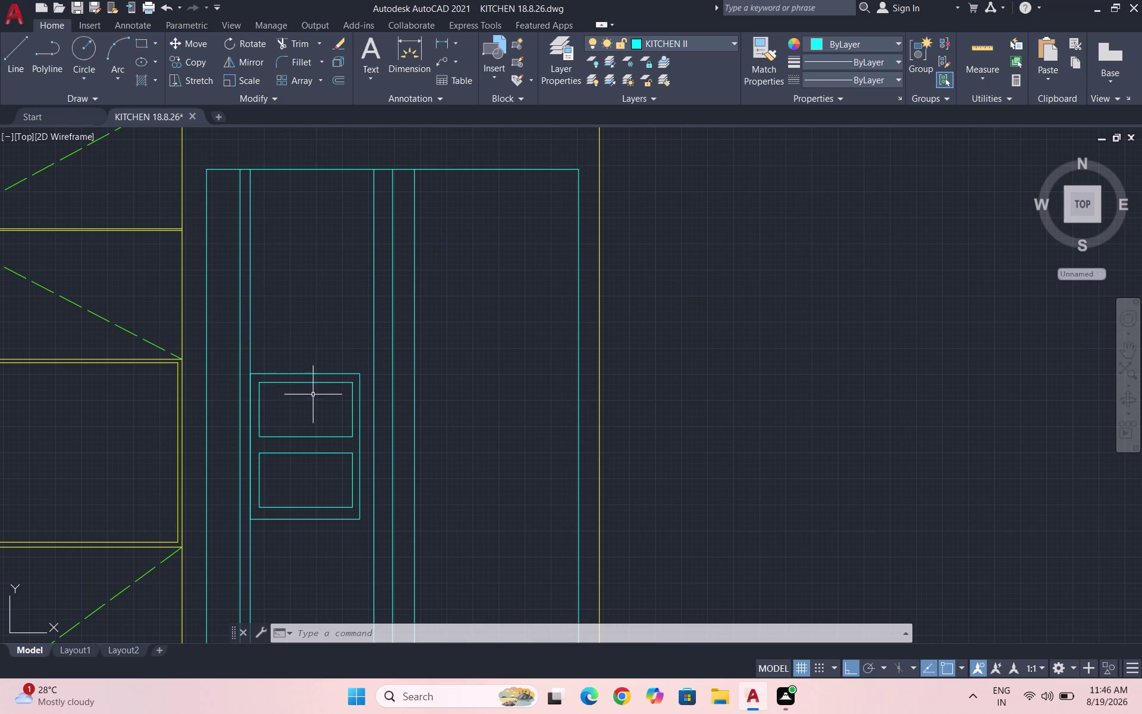
Draw a small 14×19 button rectangle at the top left of the control panel.
scroll(up, 3)
text(RE)
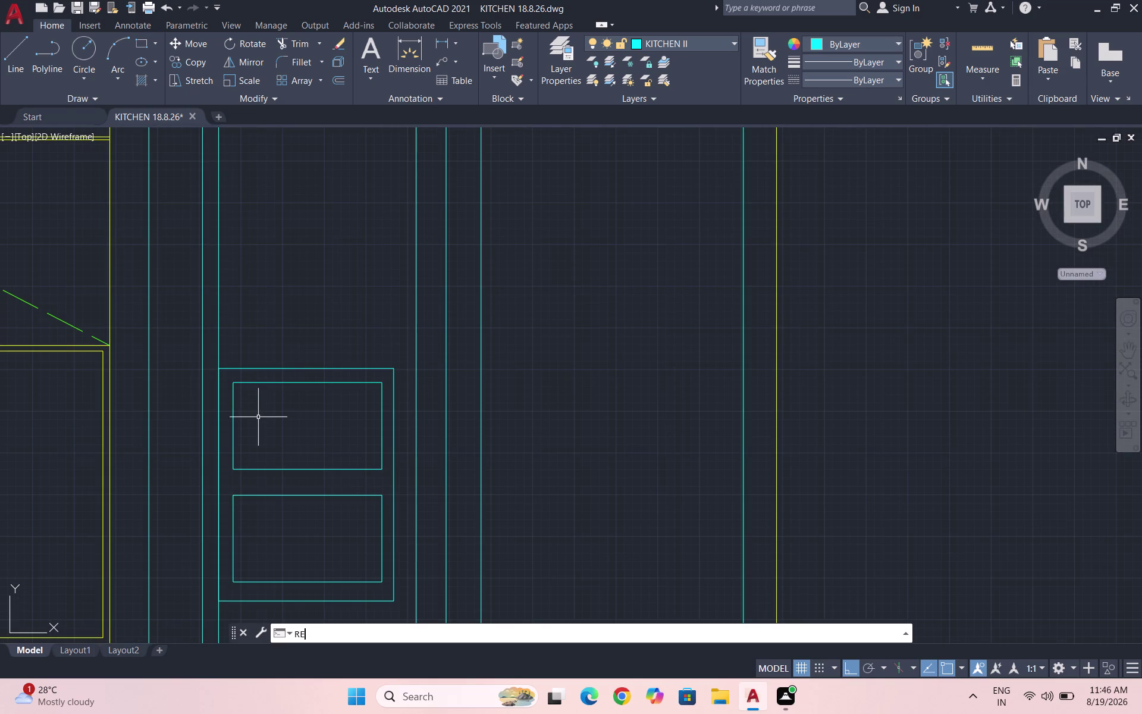
text(C)
key(Return)
scroll(up, 3)
scroll(up, 3)
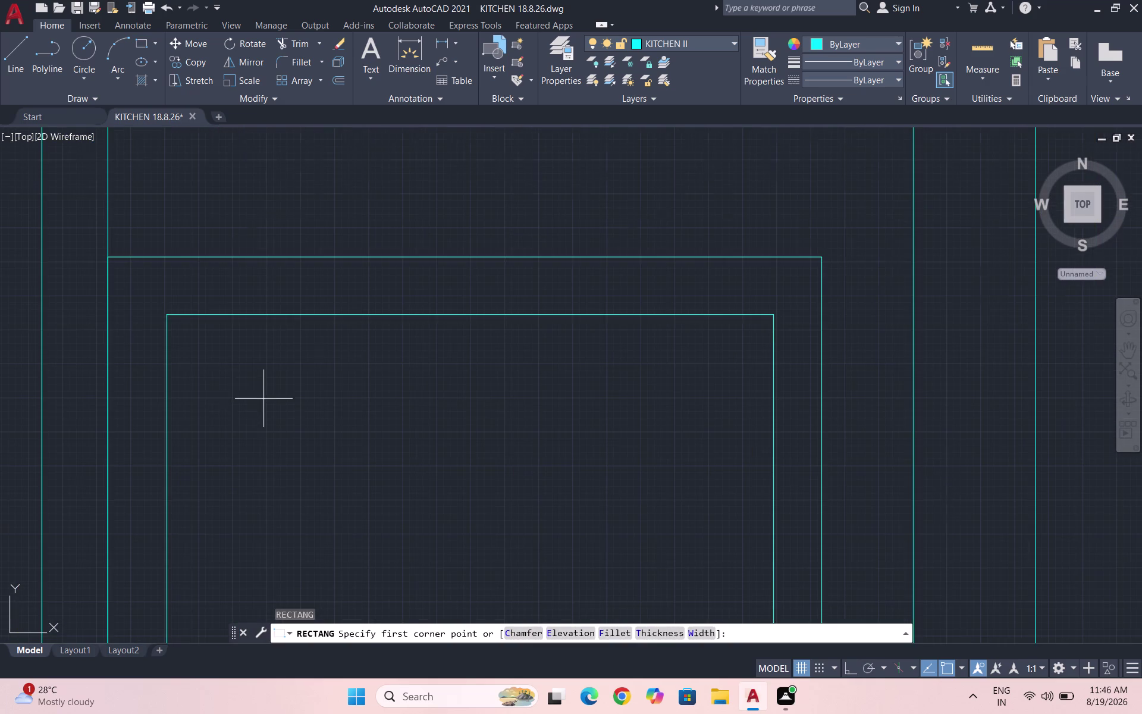
scroll(down, 3)
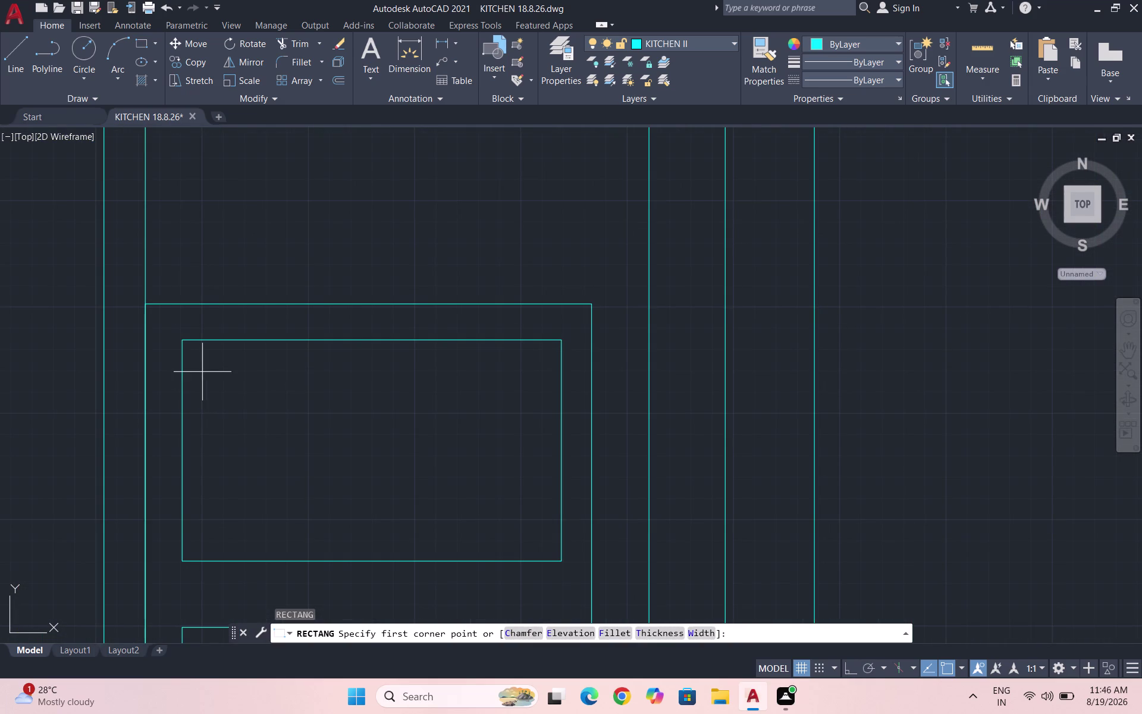
click(202, 372)
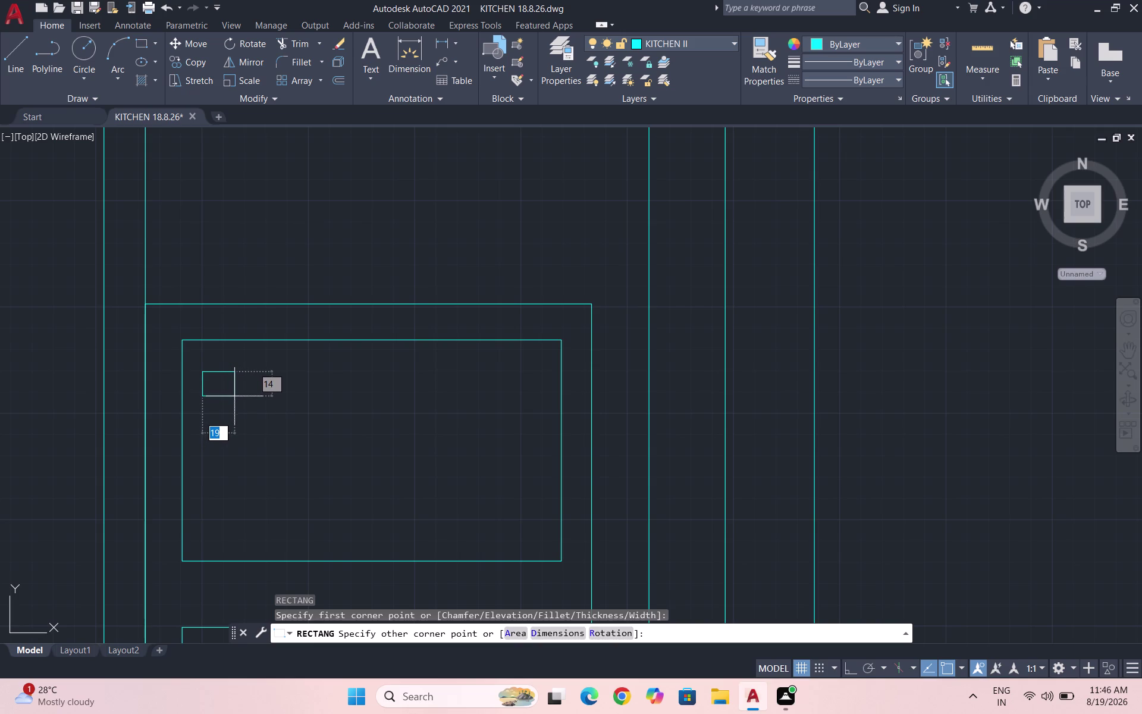
click(234, 396)
Copy the small button twice straight down to form a column of three.
drag(249, 412, 235, 401)
click(191, 361)
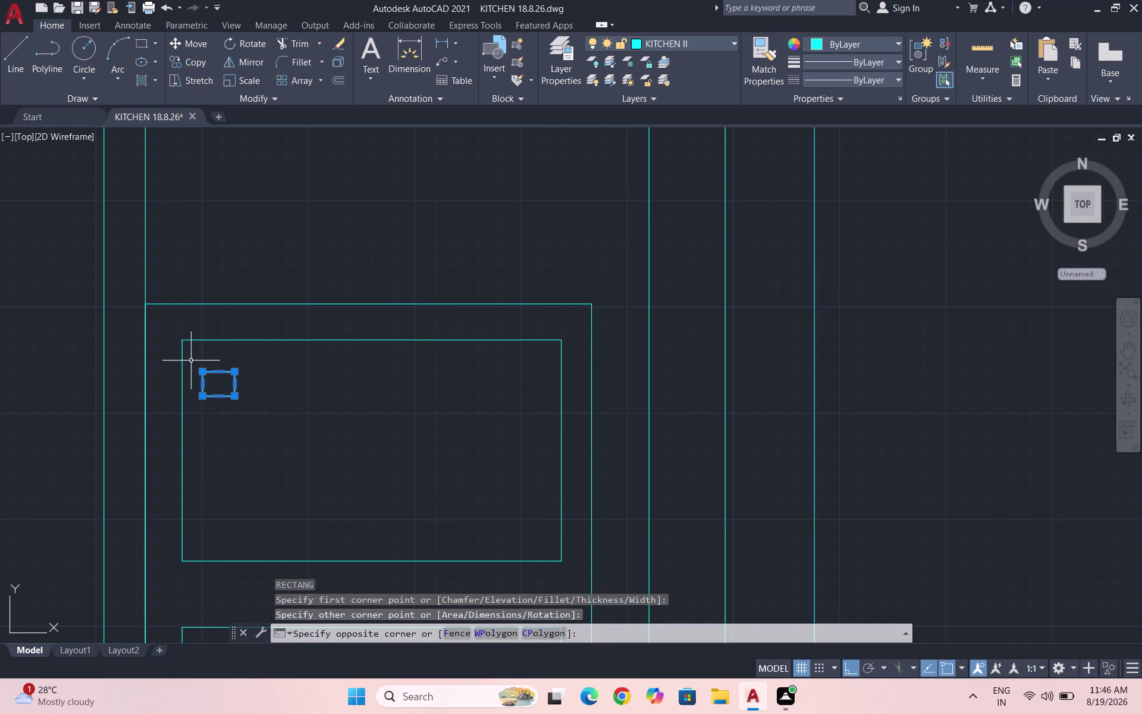
text(CO)
key(Return)
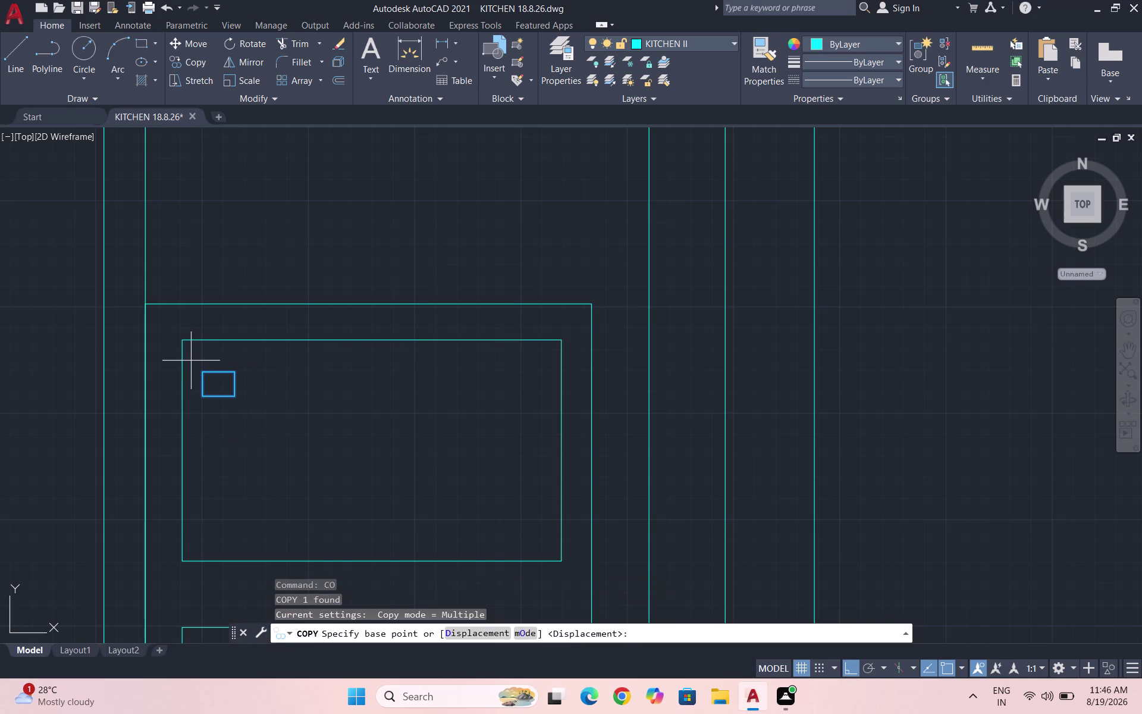
click(204, 371)
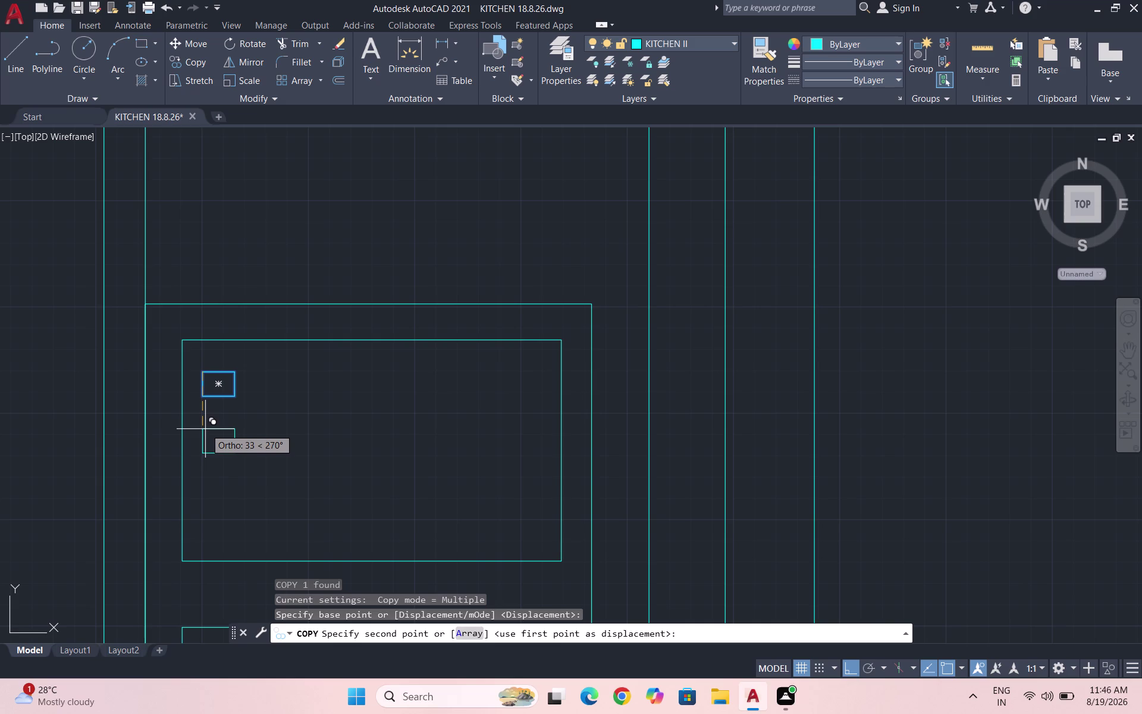
click(205, 435)
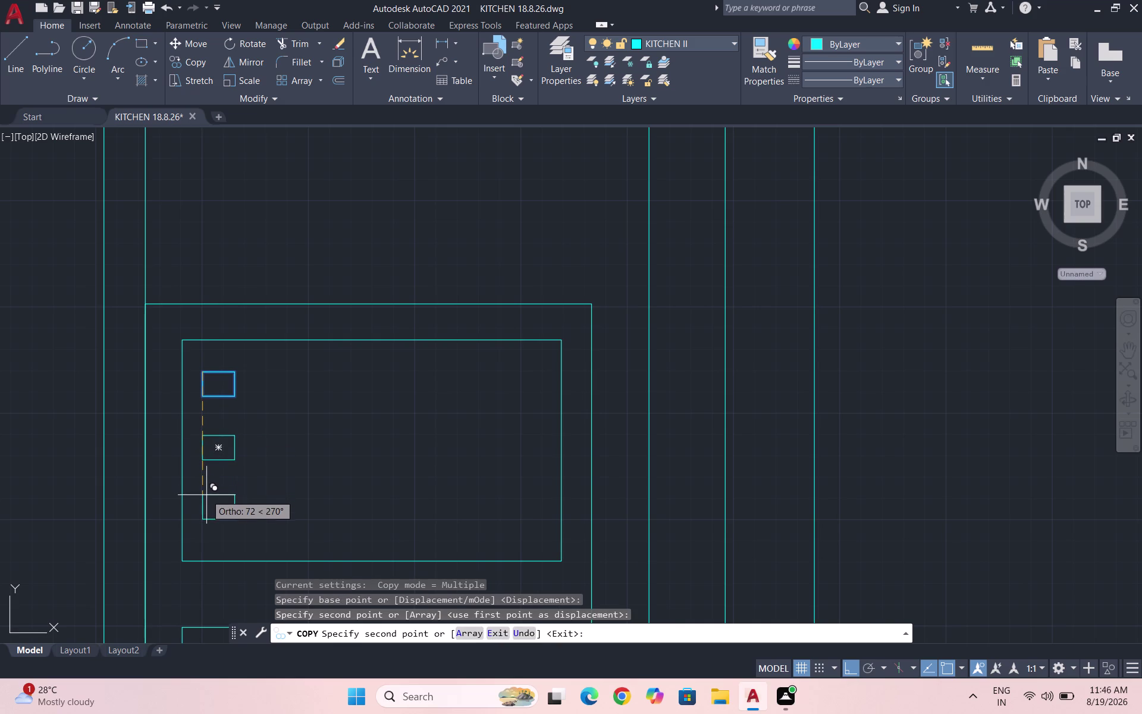
click(206, 495)
key(Escape)
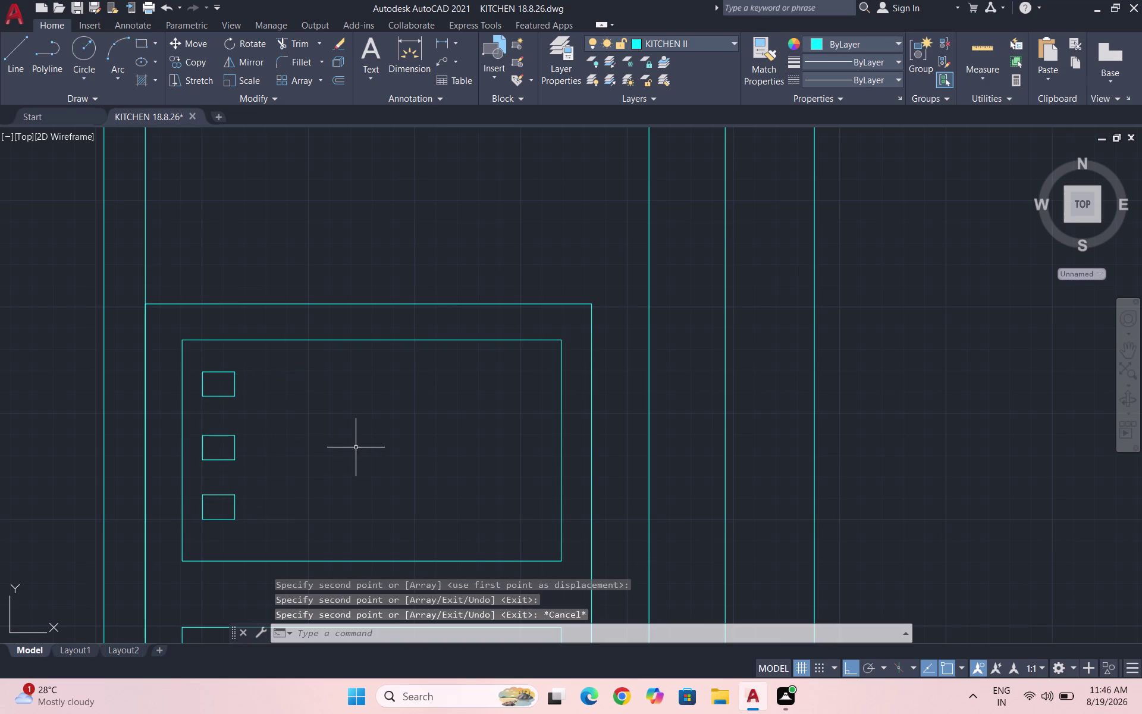
text(REC)
key(Return)
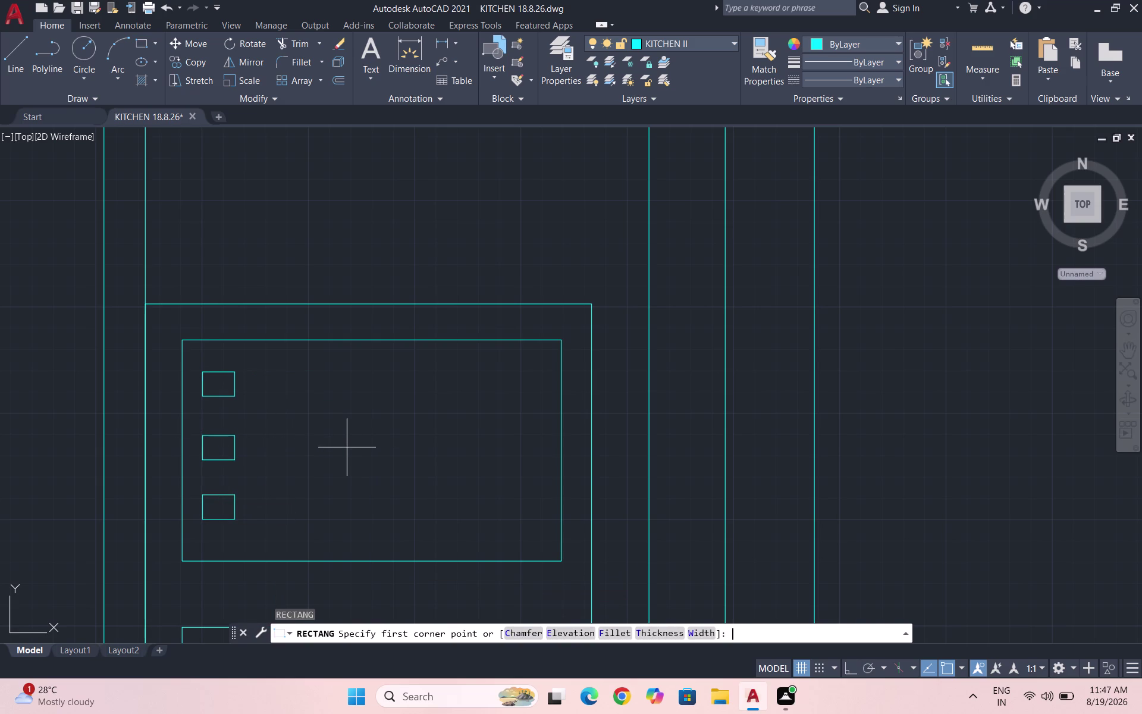
Draw a larger button rectangle and copy it once to the right and once below.
click(271, 390)
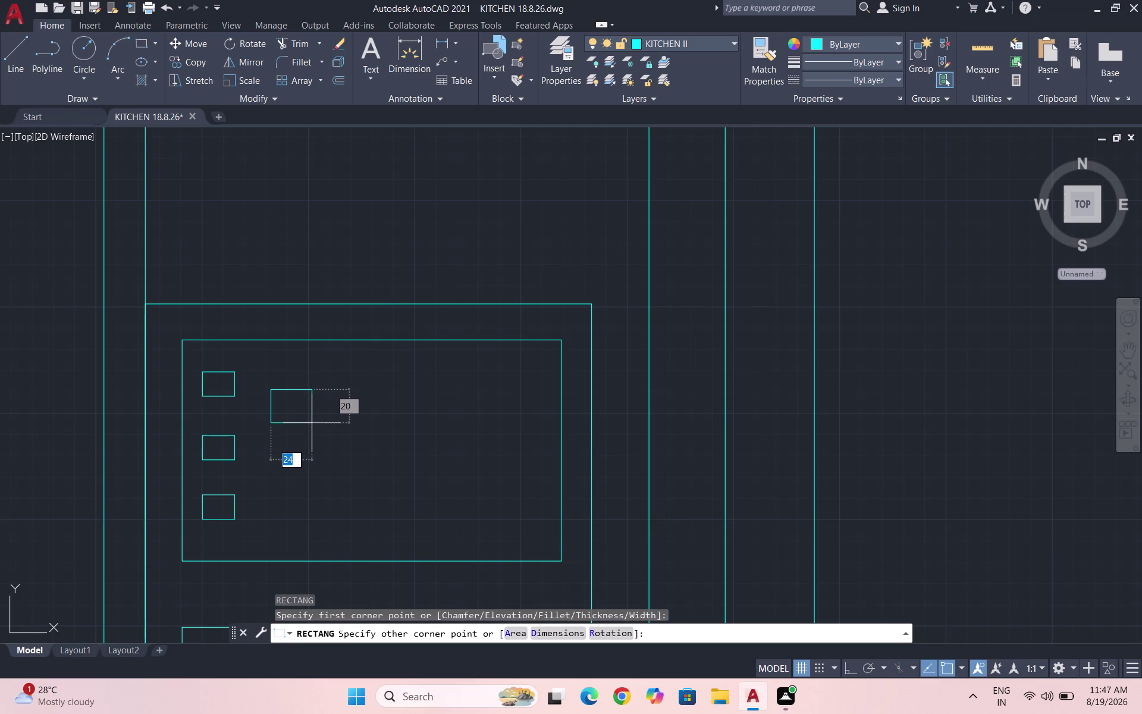
click(312, 422)
click(323, 434)
click(271, 397)
text(CO)
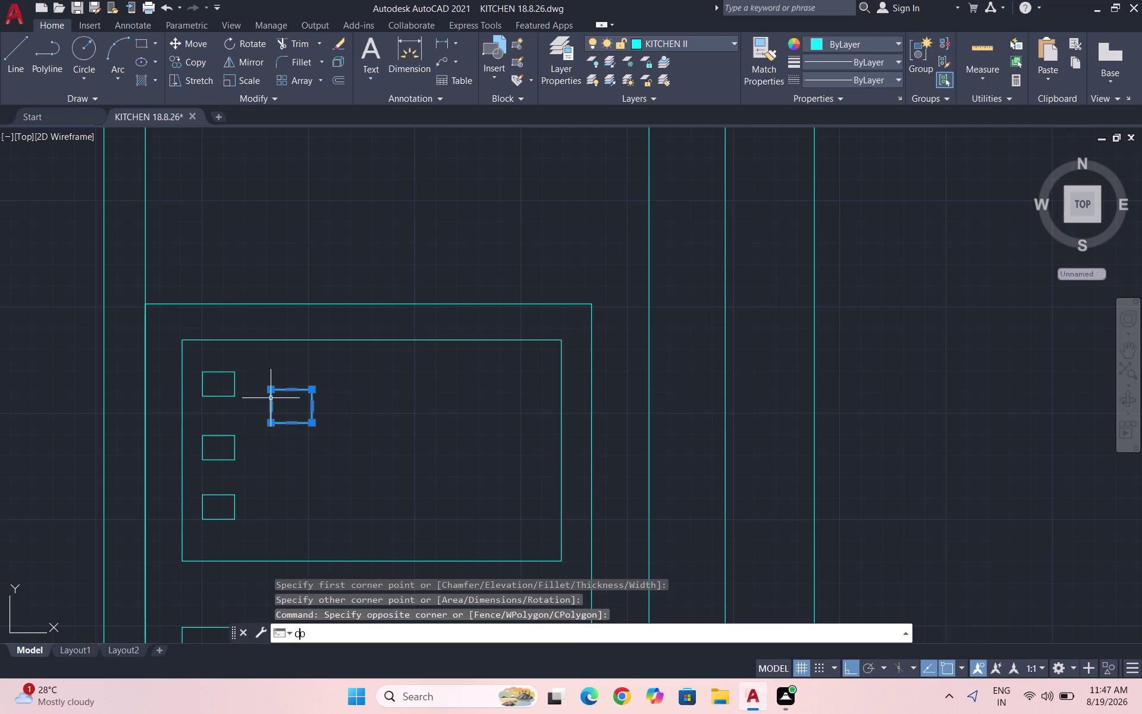
key(Return)
click(268, 391)
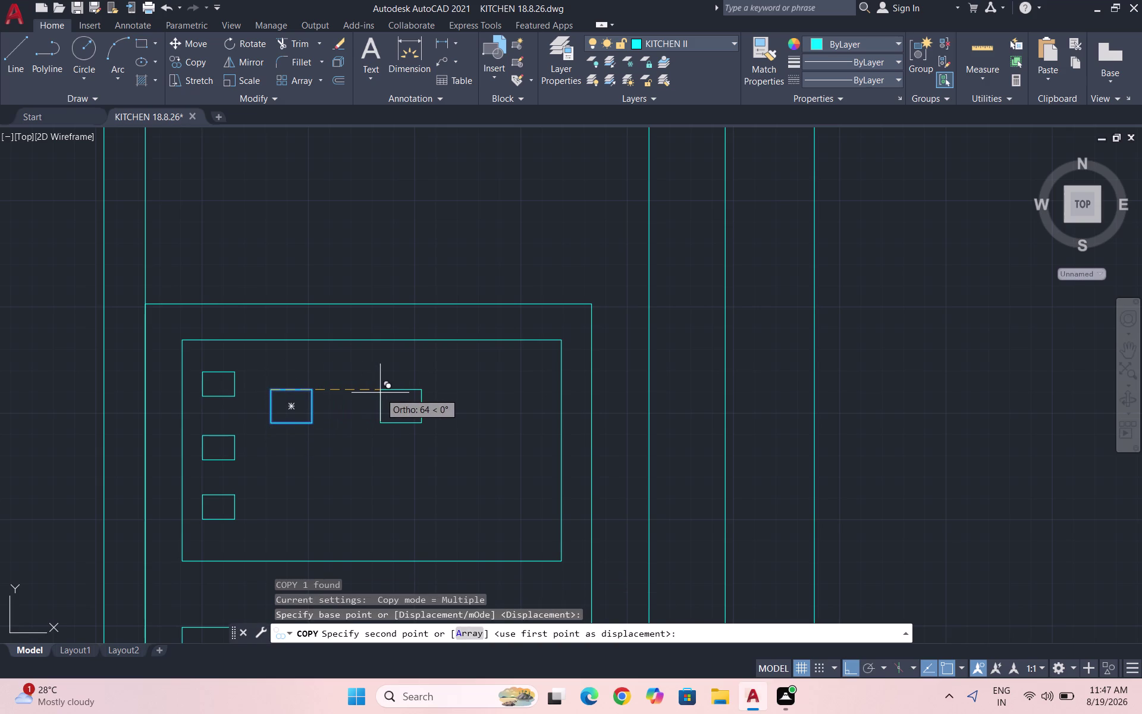
click(380, 392)
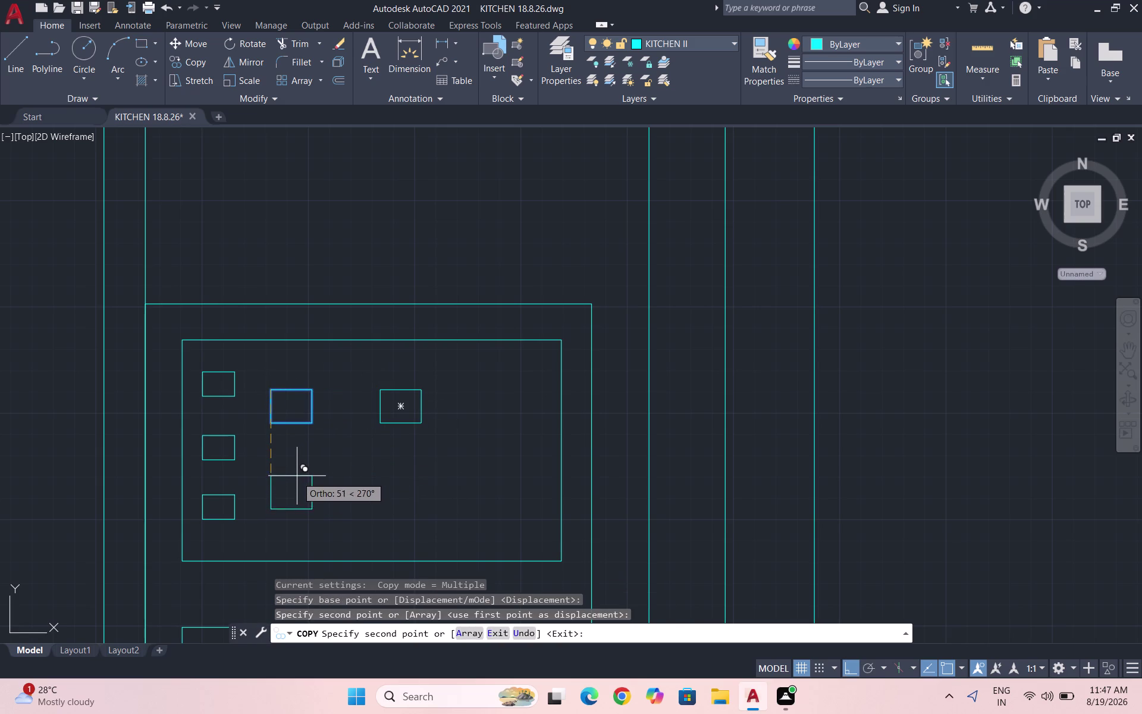
click(297, 462)
key(Escape)
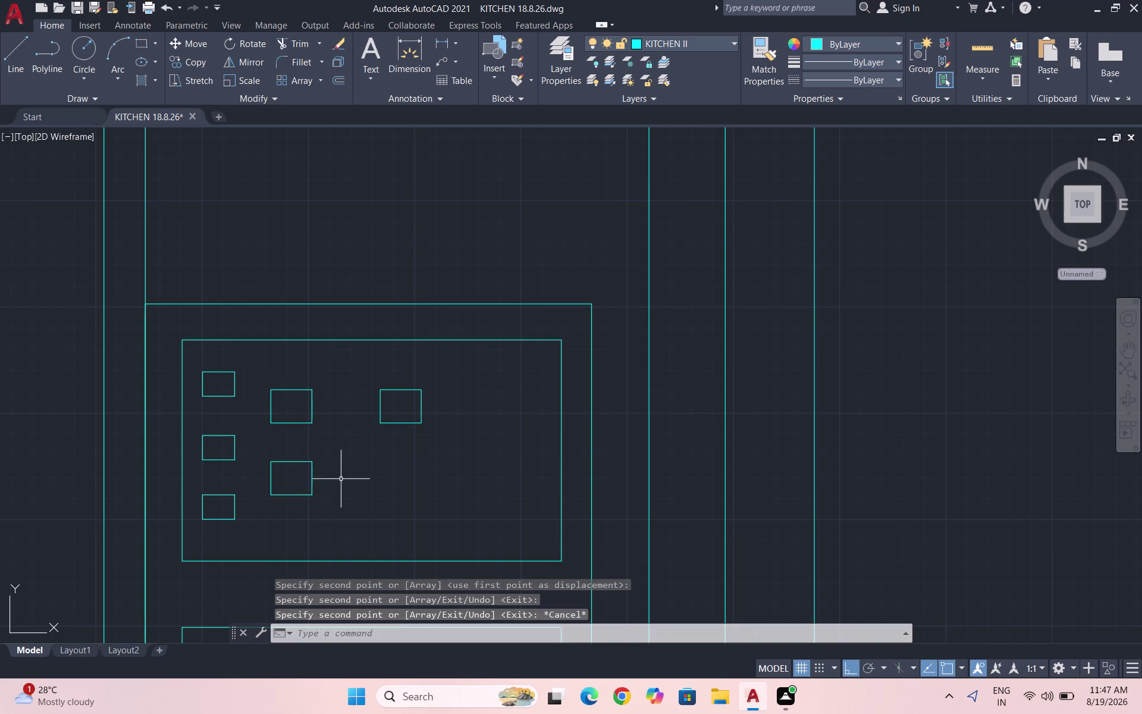
Copy the lower larger button to its right to complete a 2x2 grid.
drag(332, 496, 324, 492)
click(261, 460)
text(CO)
key(Return)
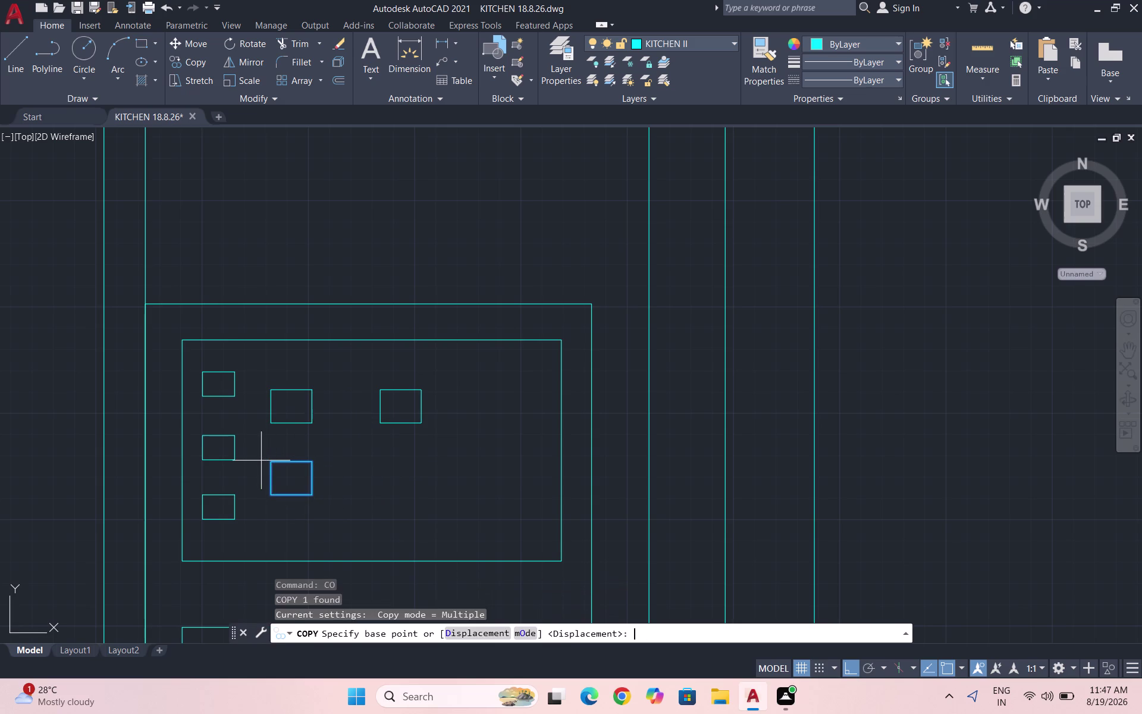
click(272, 464)
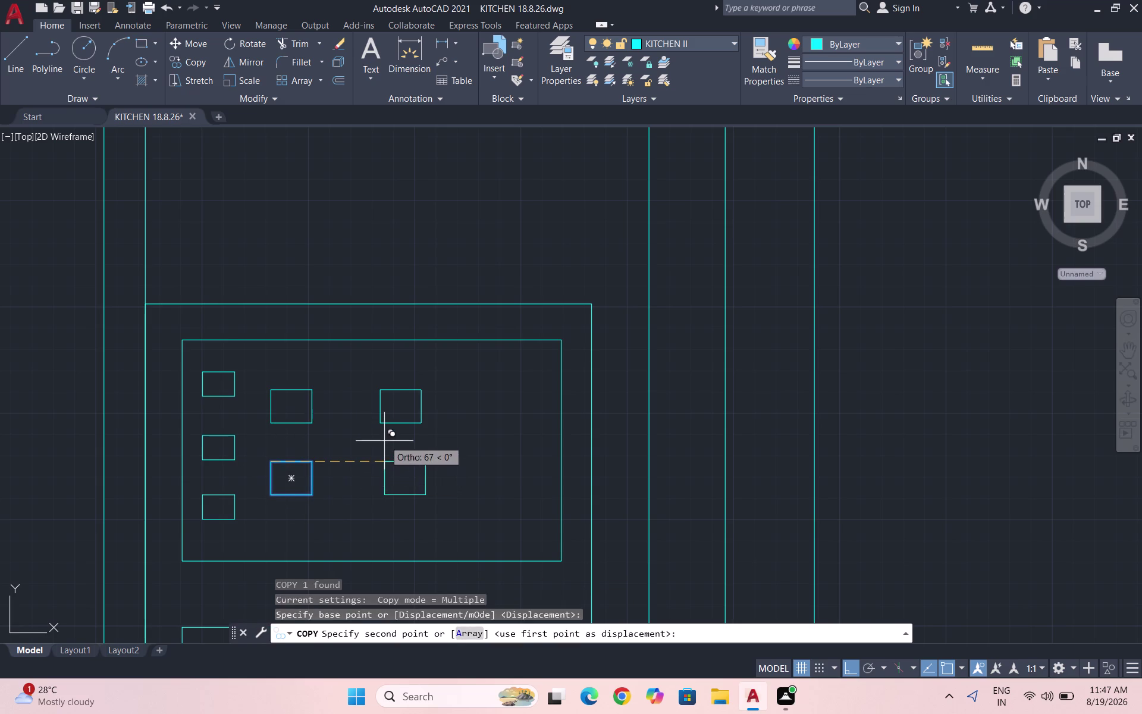
click(384, 441)
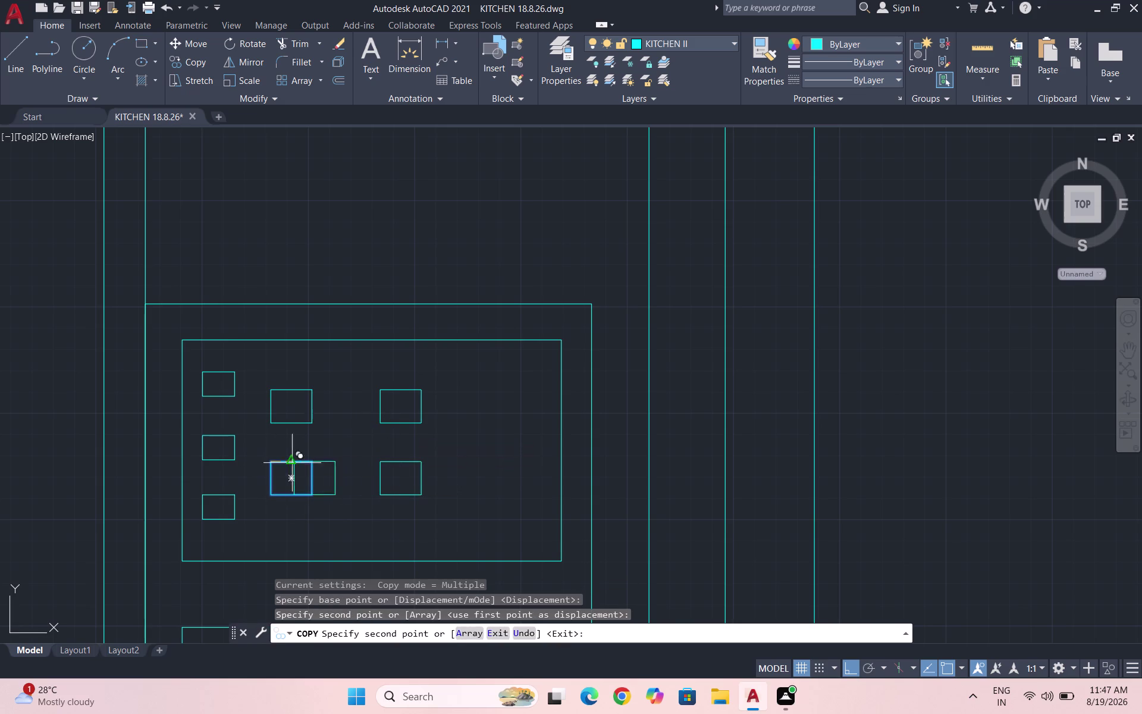
key(Escape)
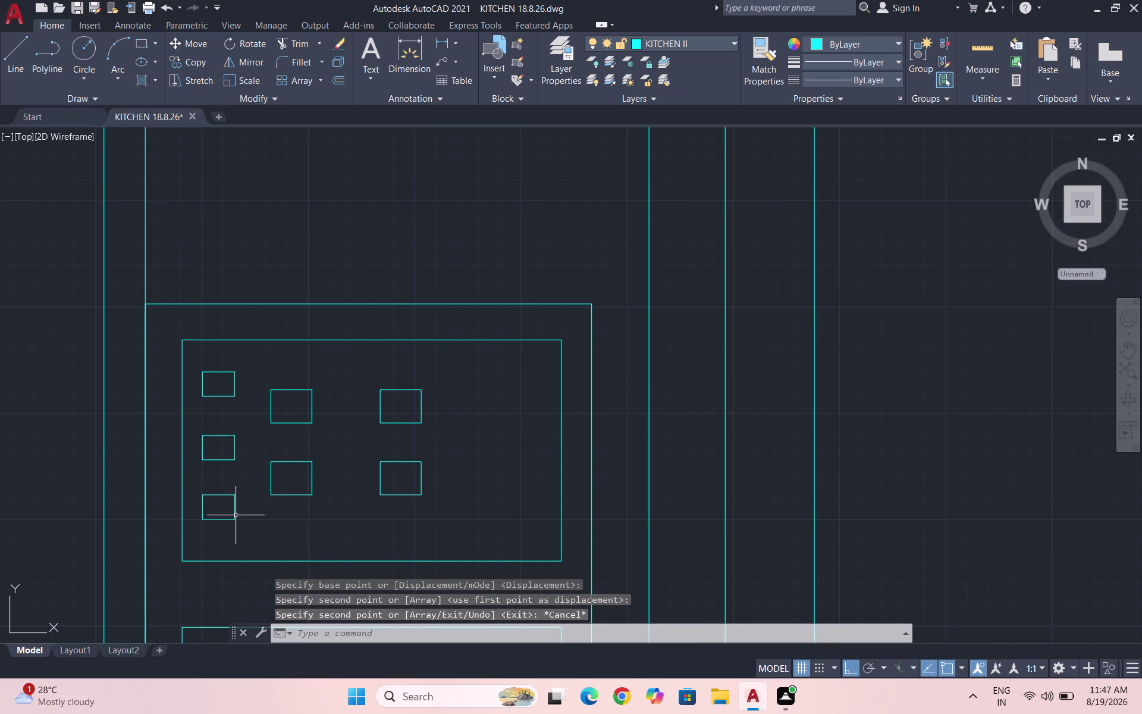
Copy the column of three small buttons to the panel's right side.
drag(242, 539, 243, 531)
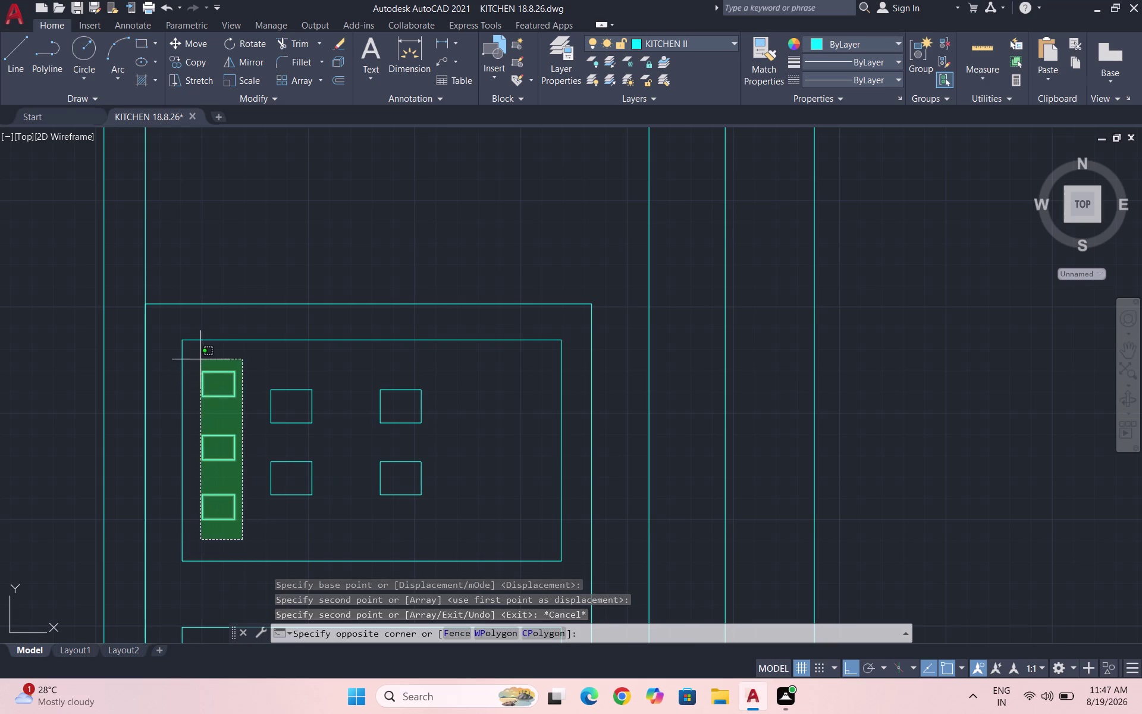
click(199, 358)
text(CO)
key(Return)
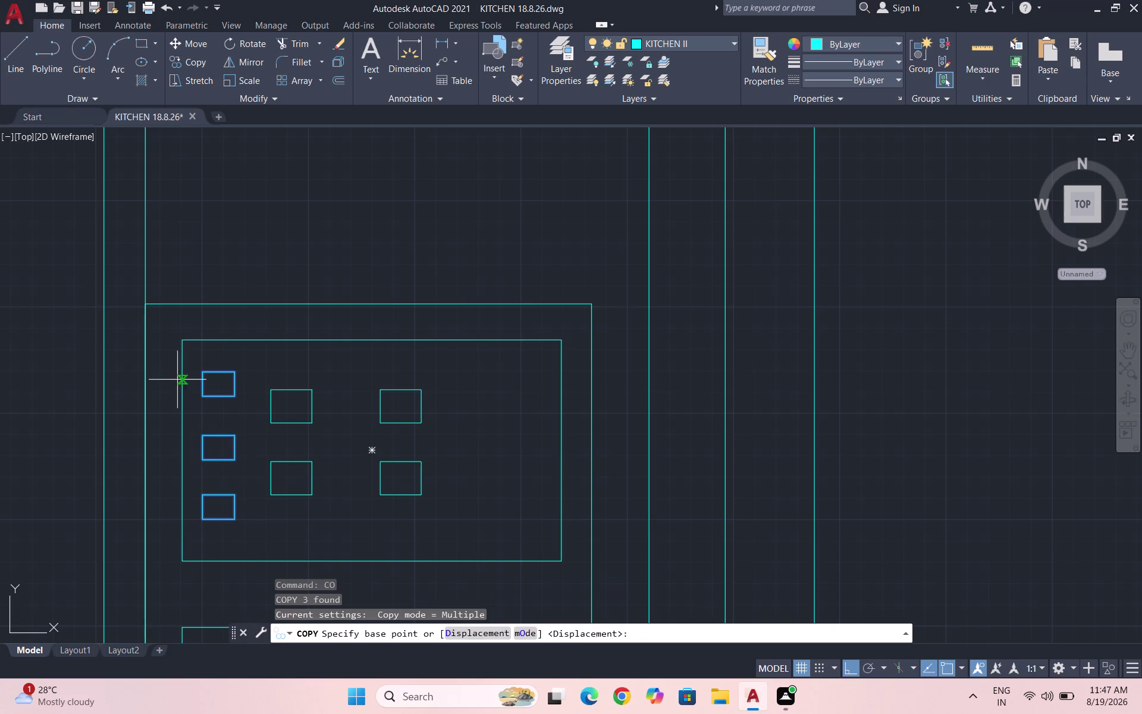
click(200, 367)
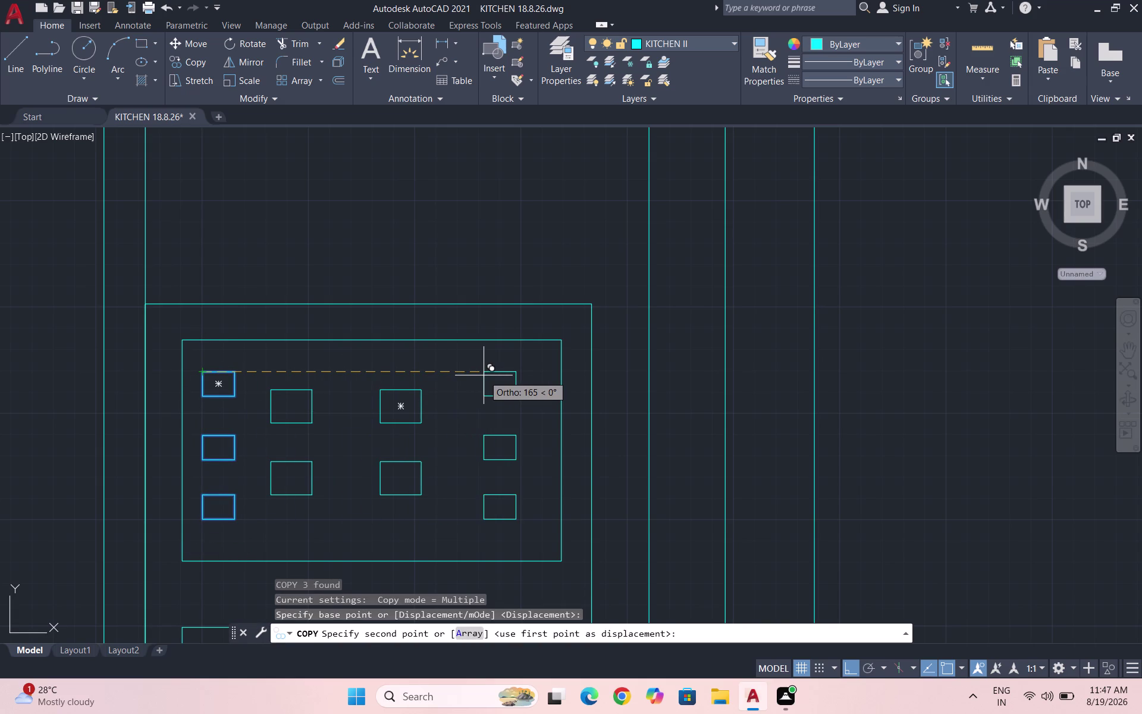
click(483, 376)
scroll(down, 3)
key(Escape)
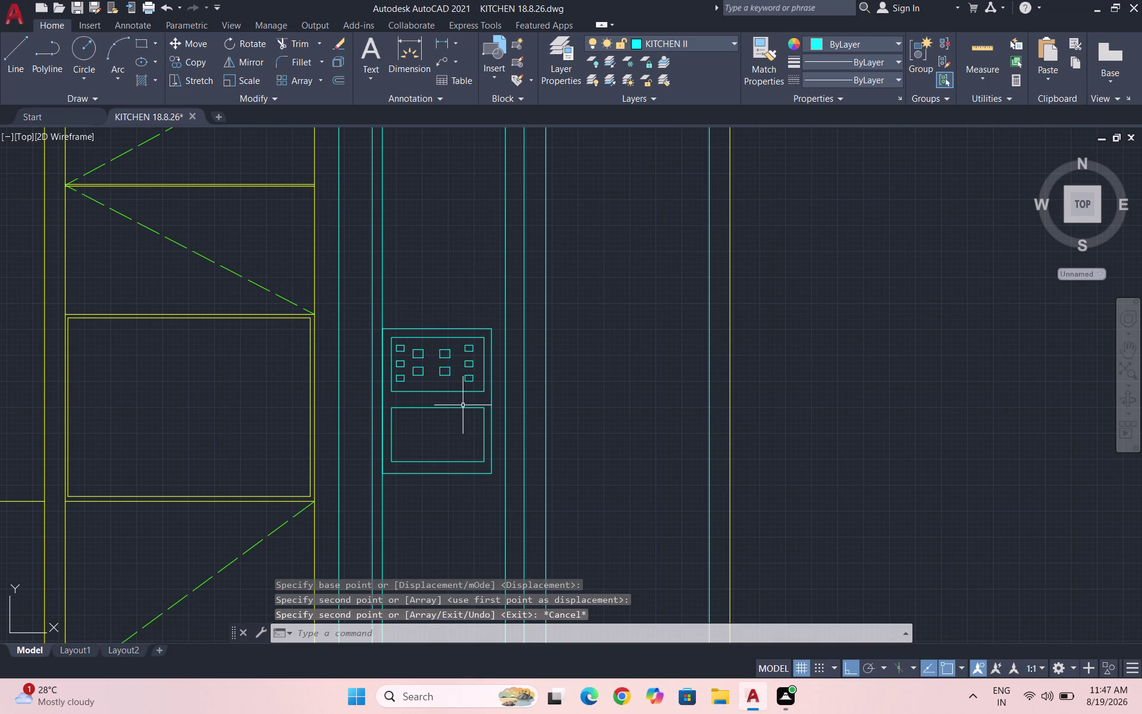
scroll(up, 3)
Move the four larger buttons to centre them between the side columns.
drag(476, 416, 468, 416)
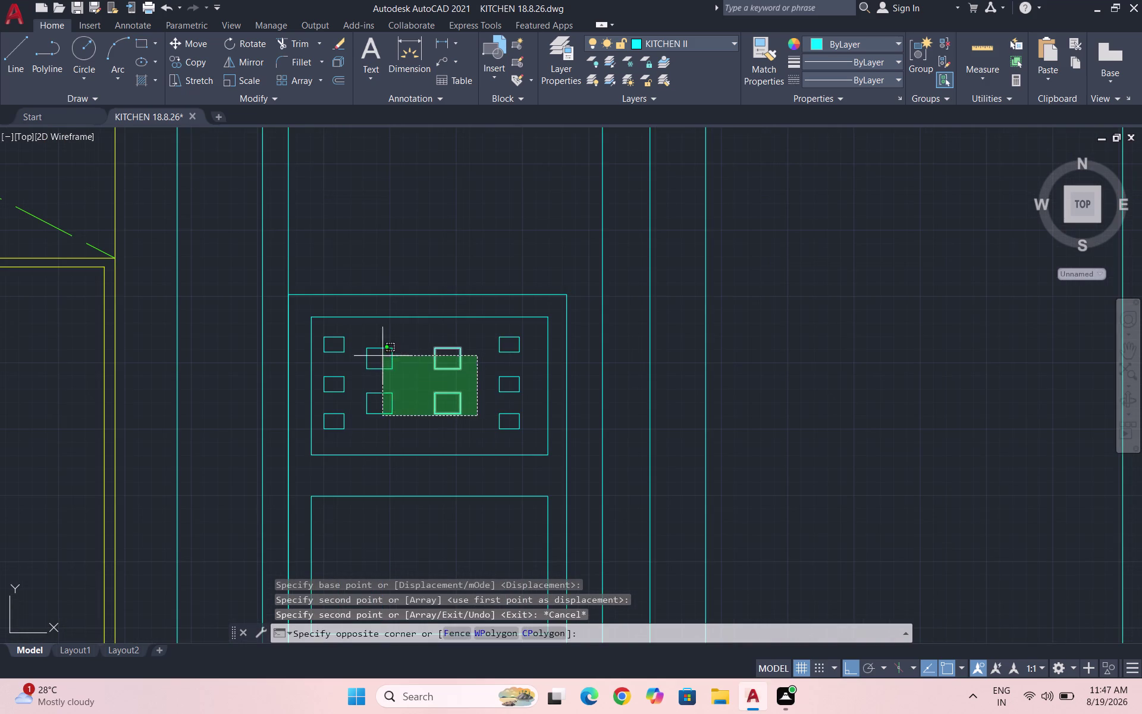
click(356, 342)
key(m)
key(Return)
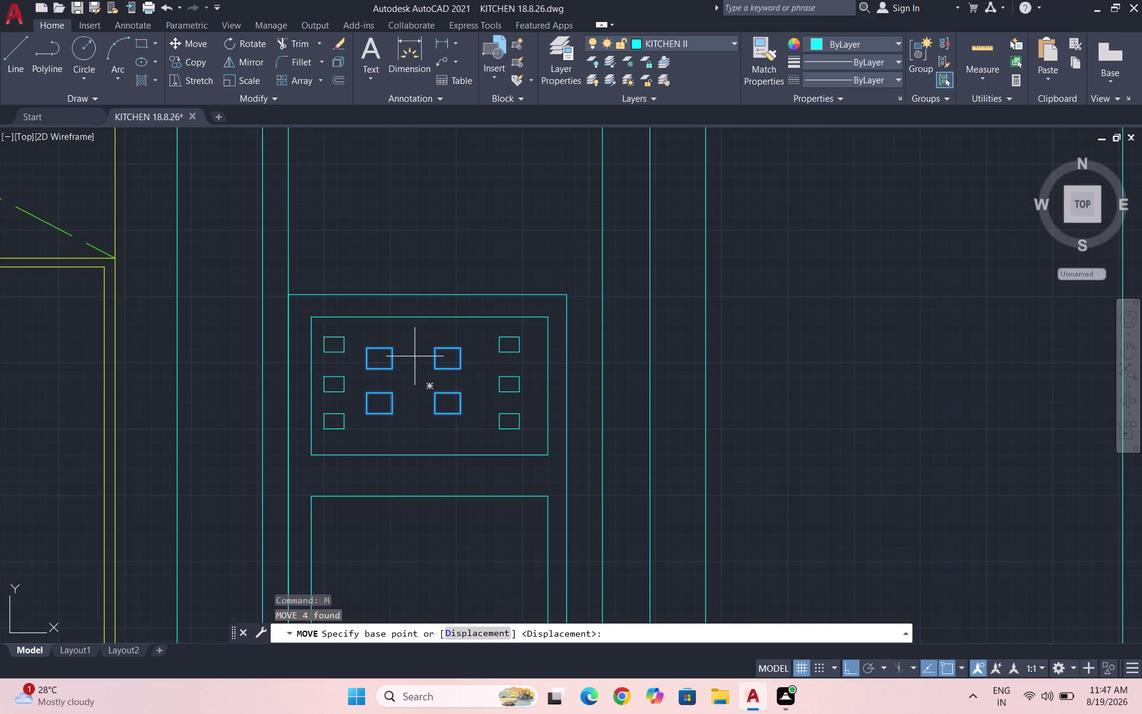
click(366, 349)
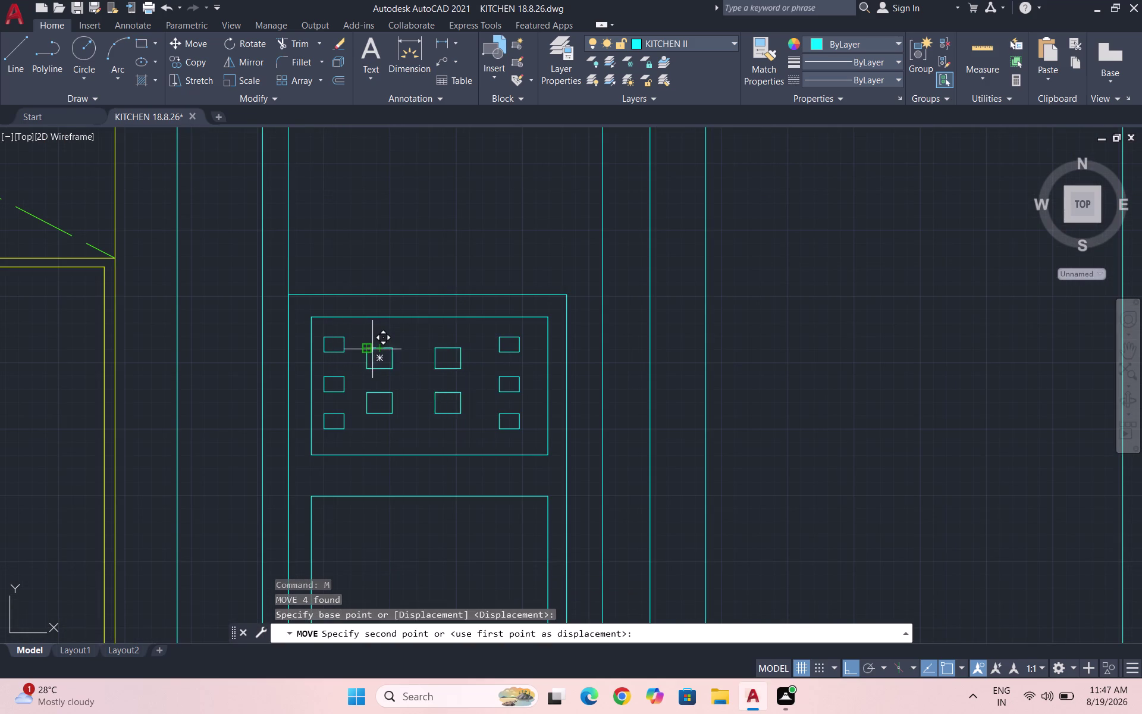
click(373, 349)
scroll(down, 3)
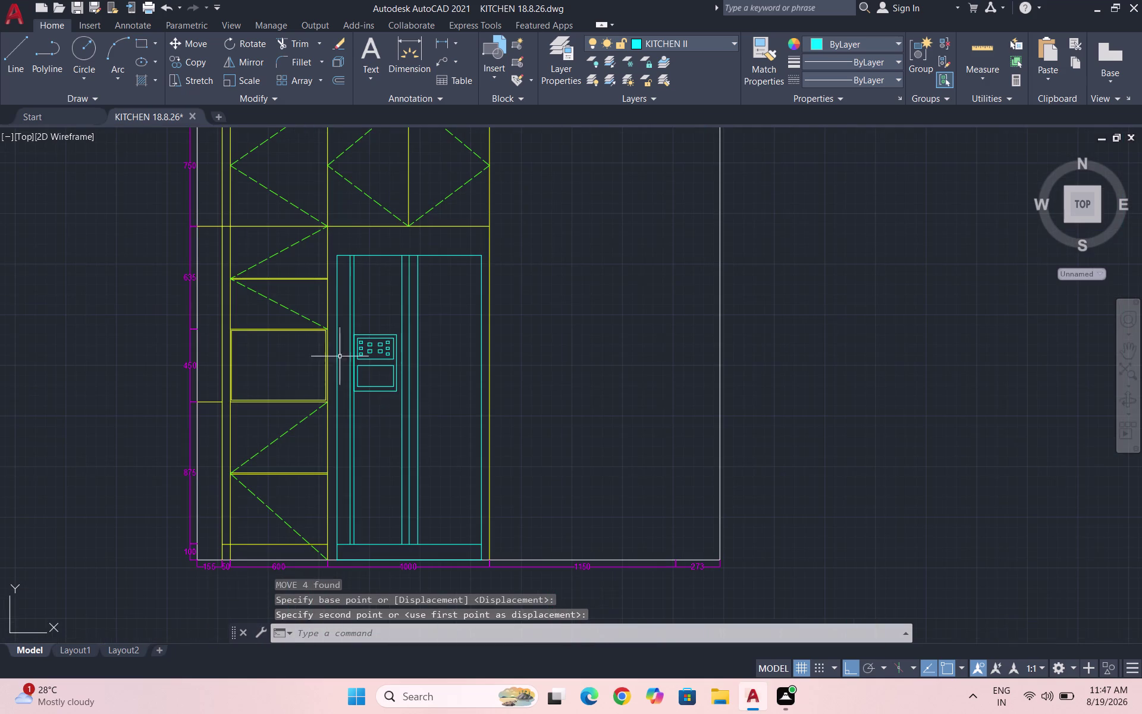
key(Escape)
key(Escape)
Save the drawing.
key(ctrl+s)
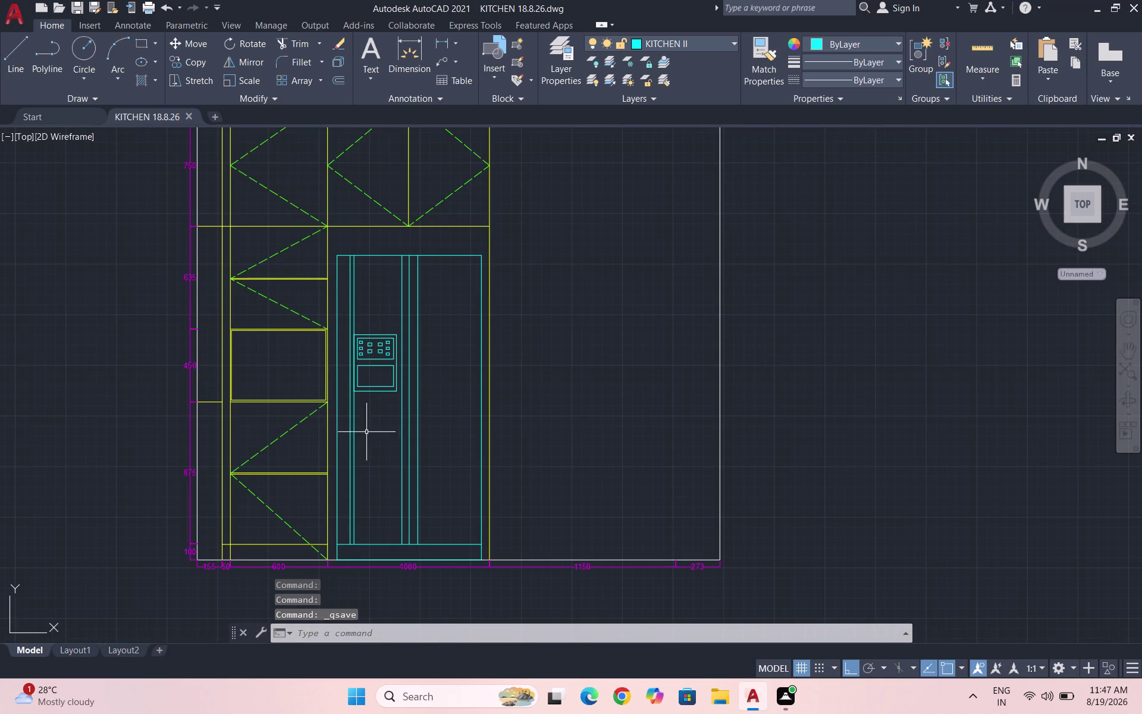
scroll(up, 3)
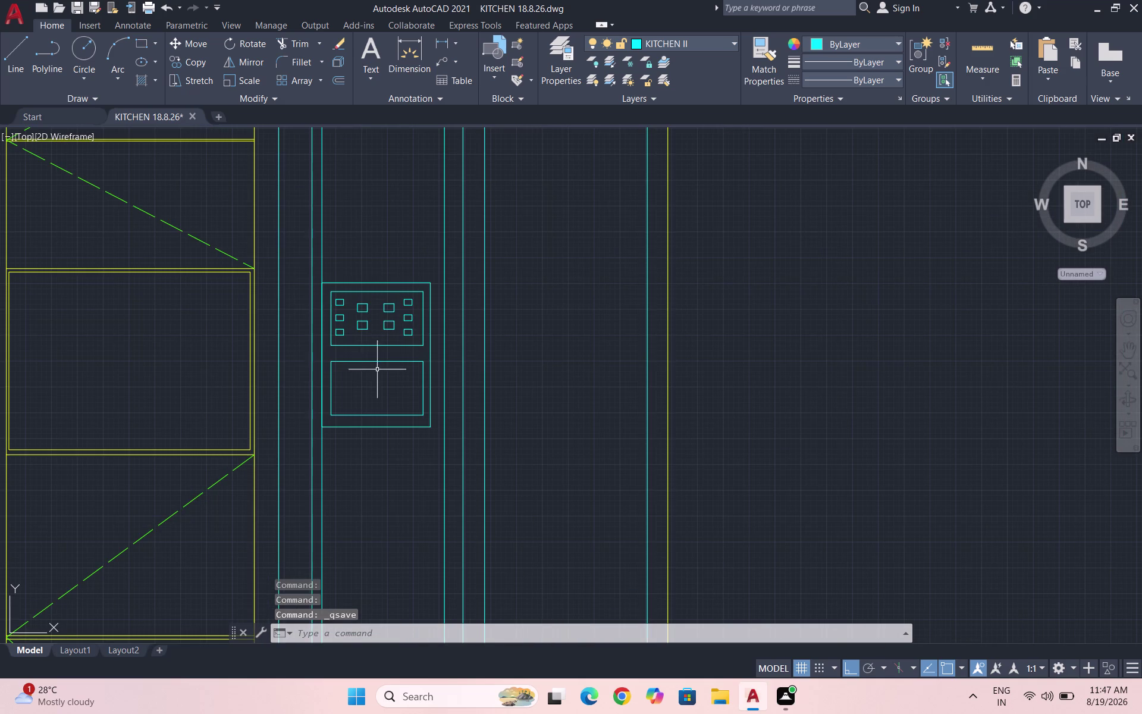
scroll(up, 3)
text(REC)
key(Return)
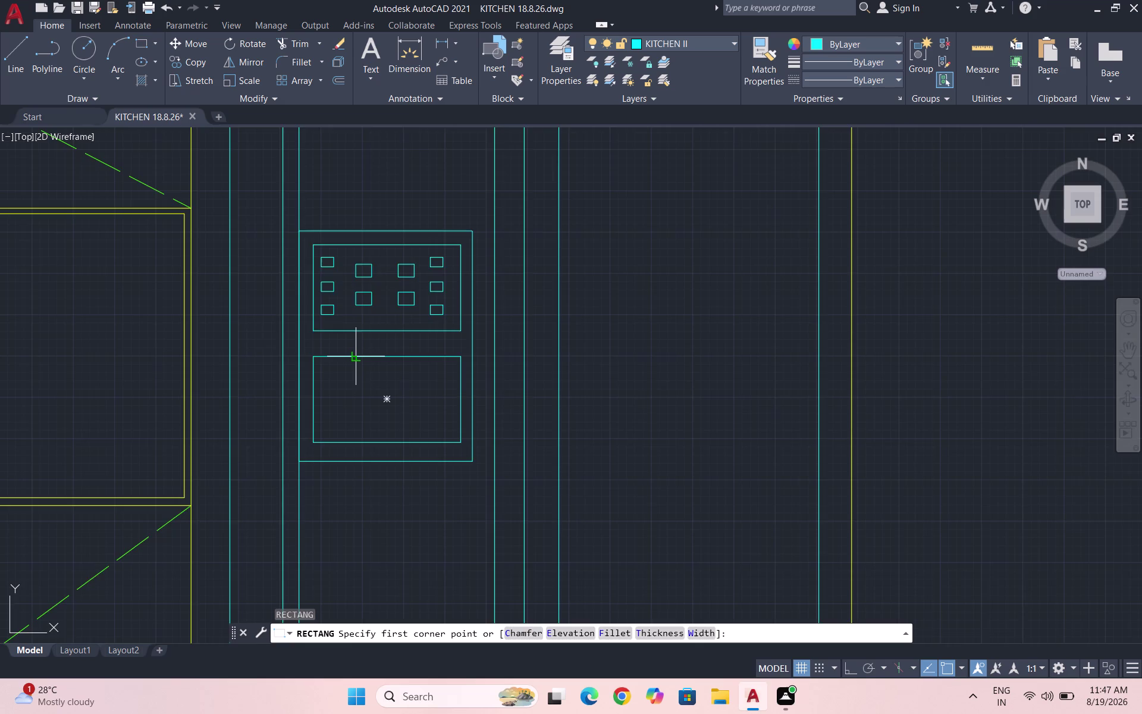
Draw a thin bar atop the lower recess and a stem rectangle beneath it.
scroll(up, 3)
click(332, 358)
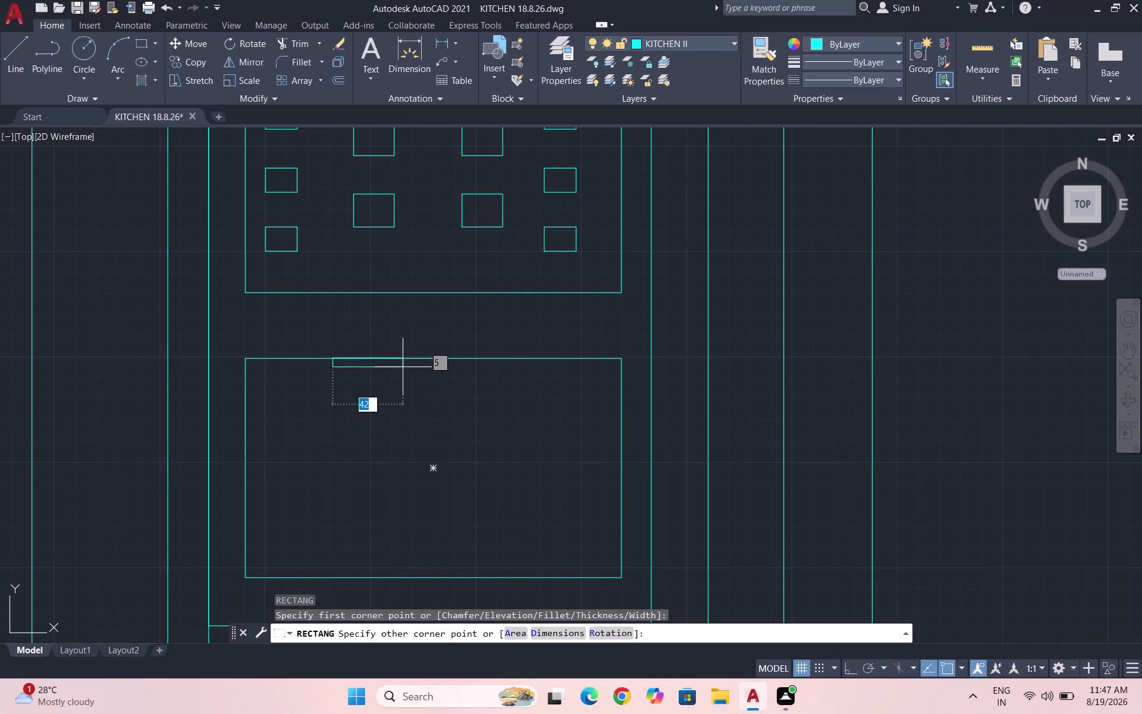
click(403, 367)
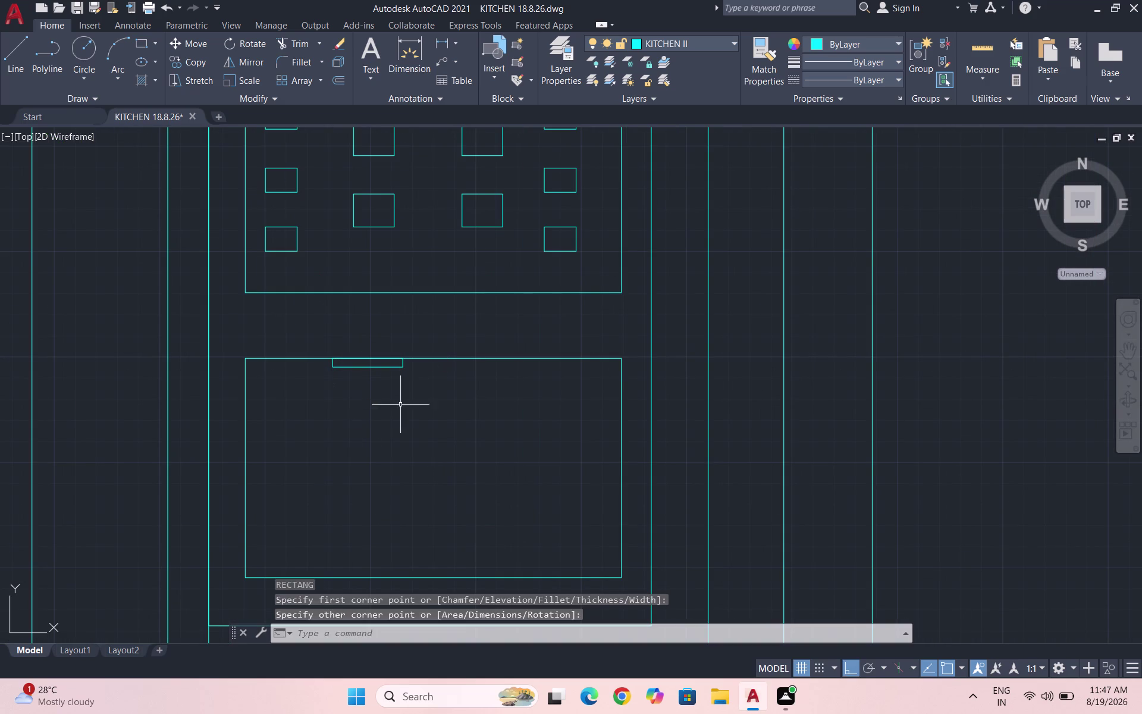
key(space)
scroll(up, 3)
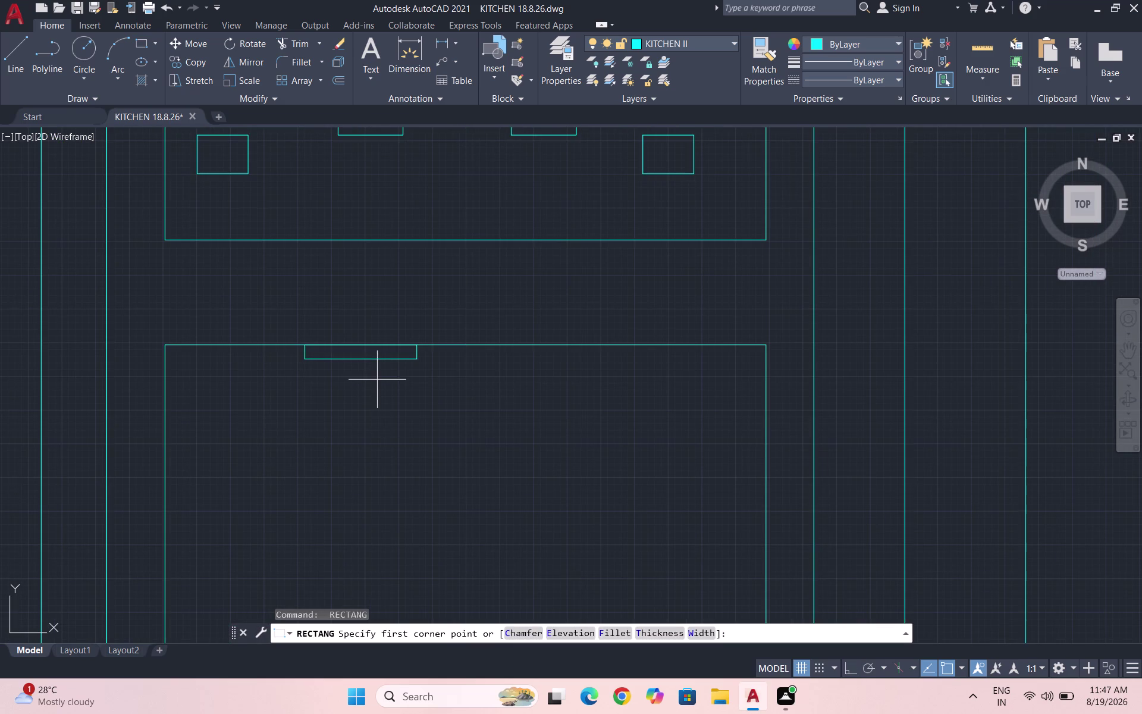
click(335, 360)
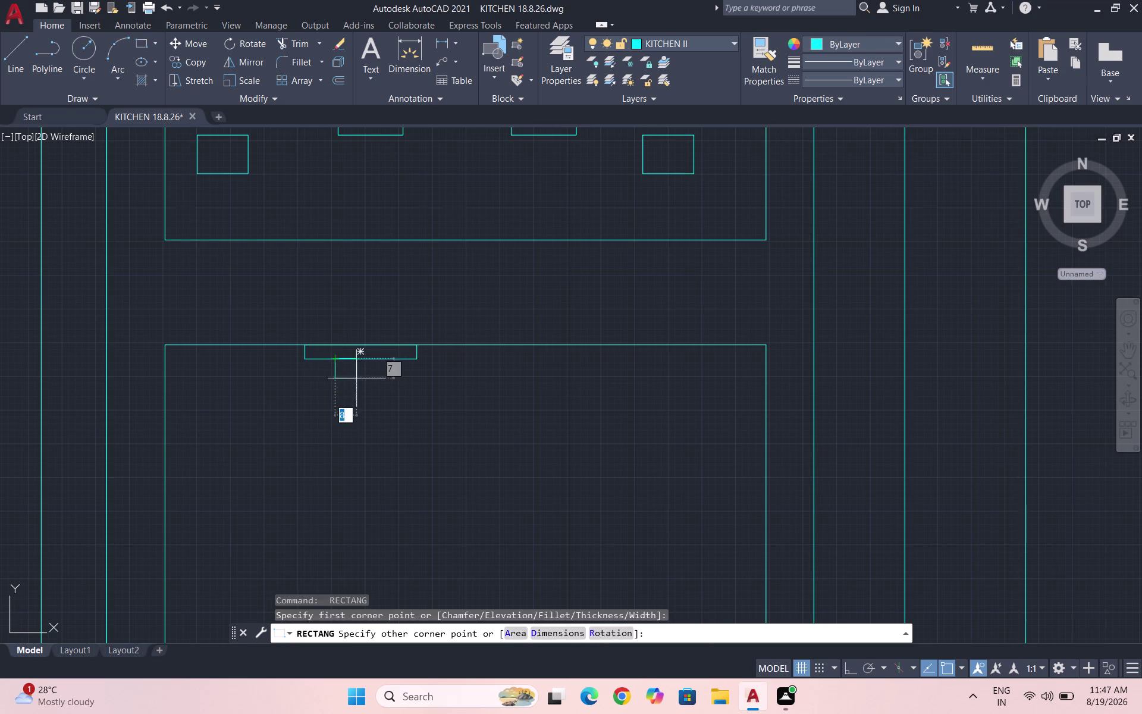
click(383, 409)
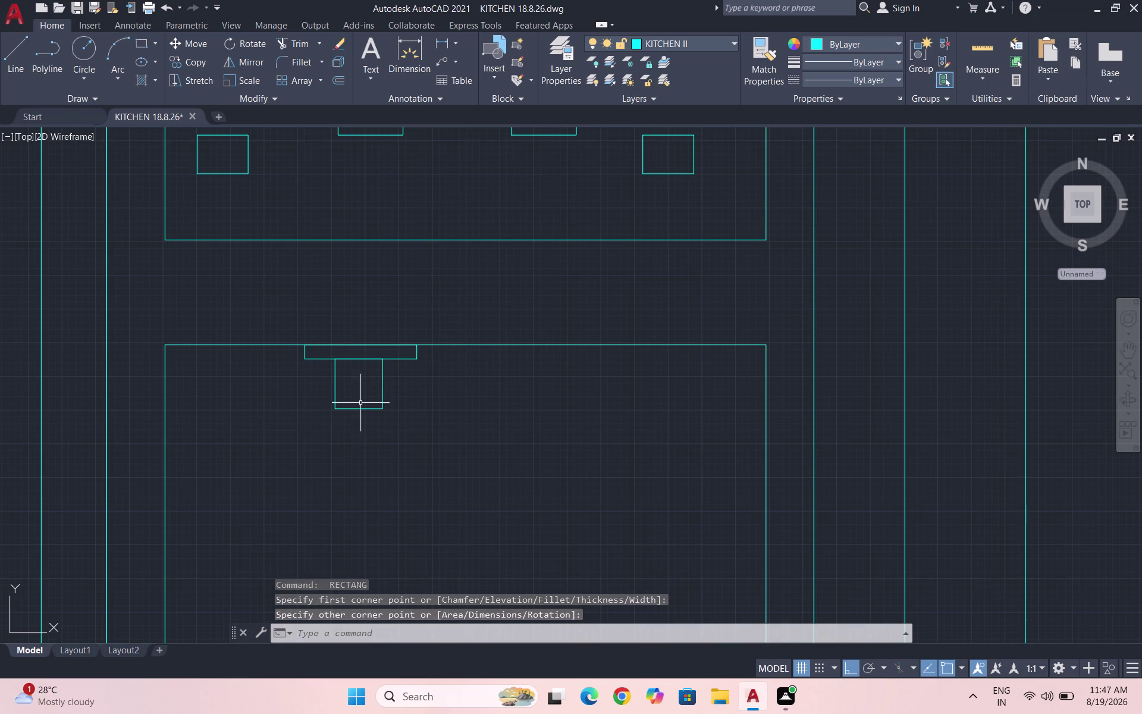
Draw a wider box rectangle under the stem.
key(space)
scroll(up, 3)
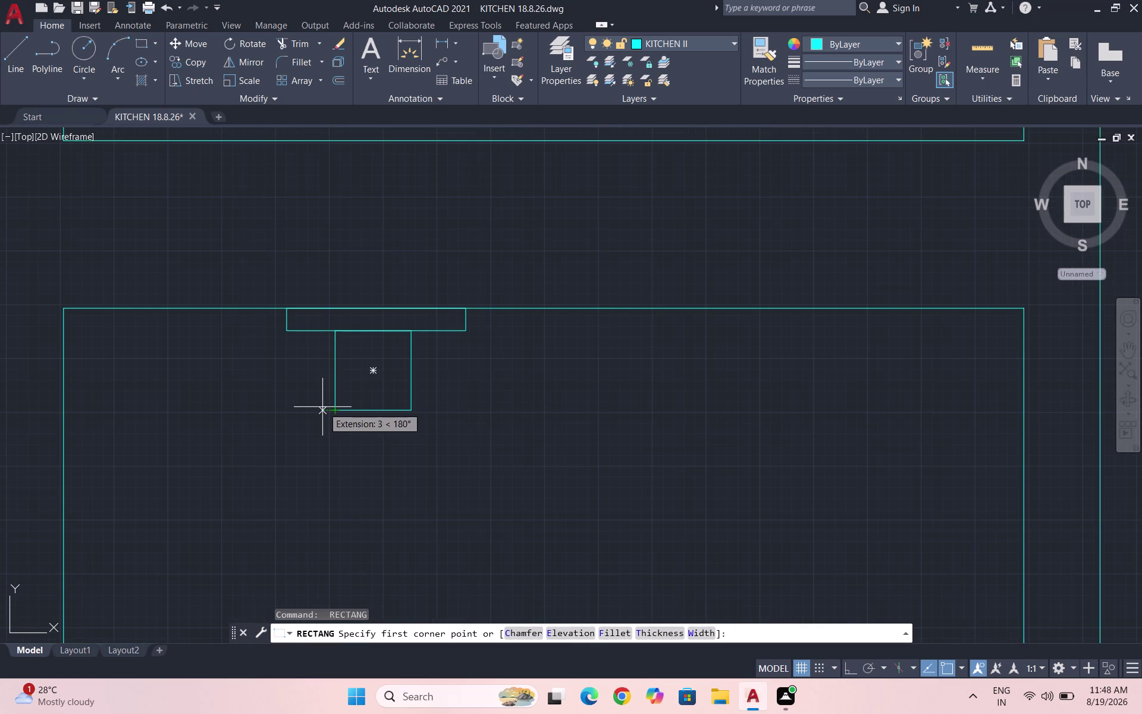
click(323, 408)
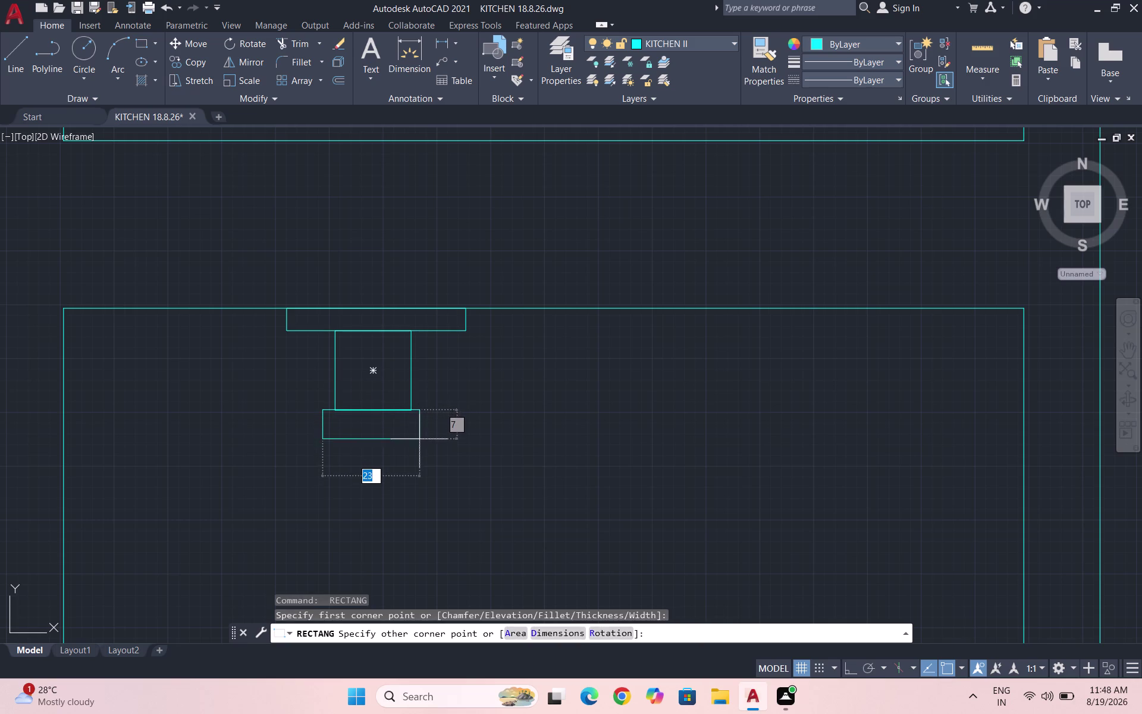
click(420, 487)
scroll(down, 3)
scroll(down, 3)
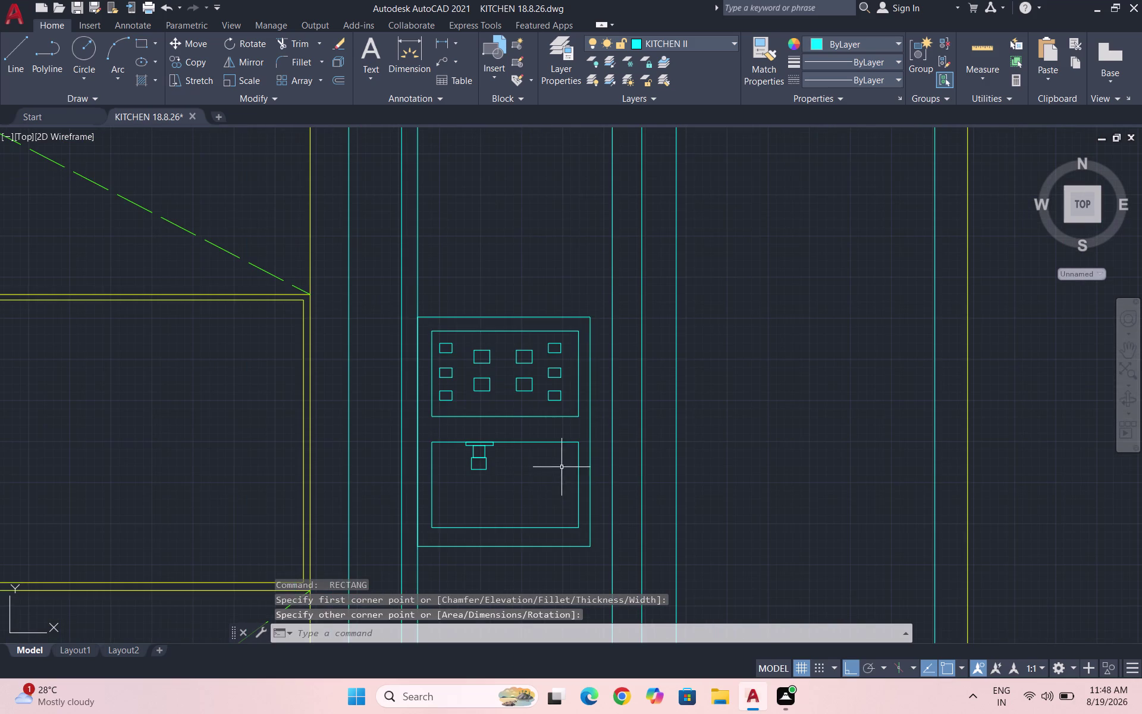
key(Escape)
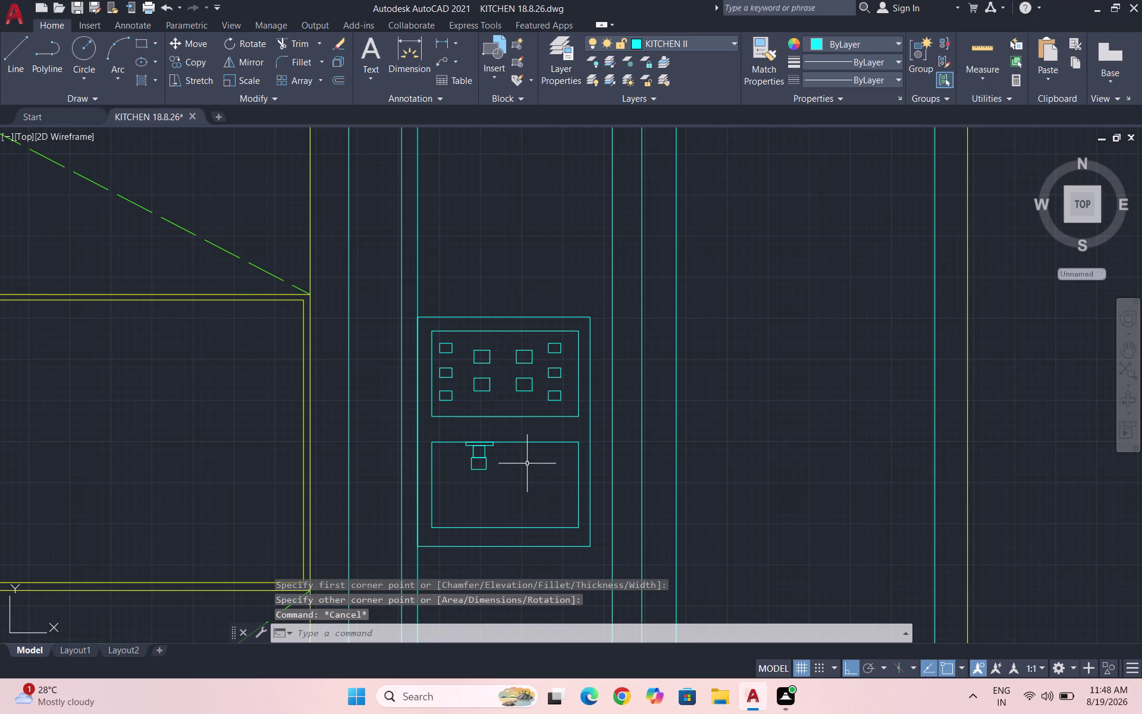
scroll(up, 3)
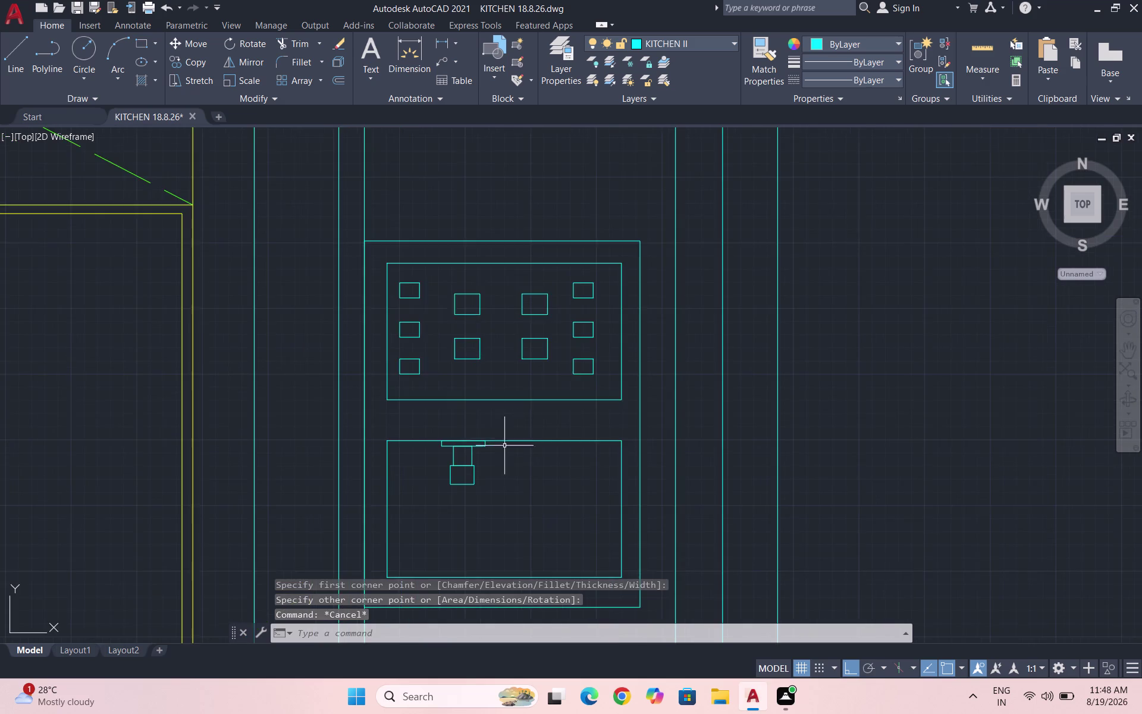
scroll(up, 3)
Draw a dividing line across the bar.
key(l)
key(Return)
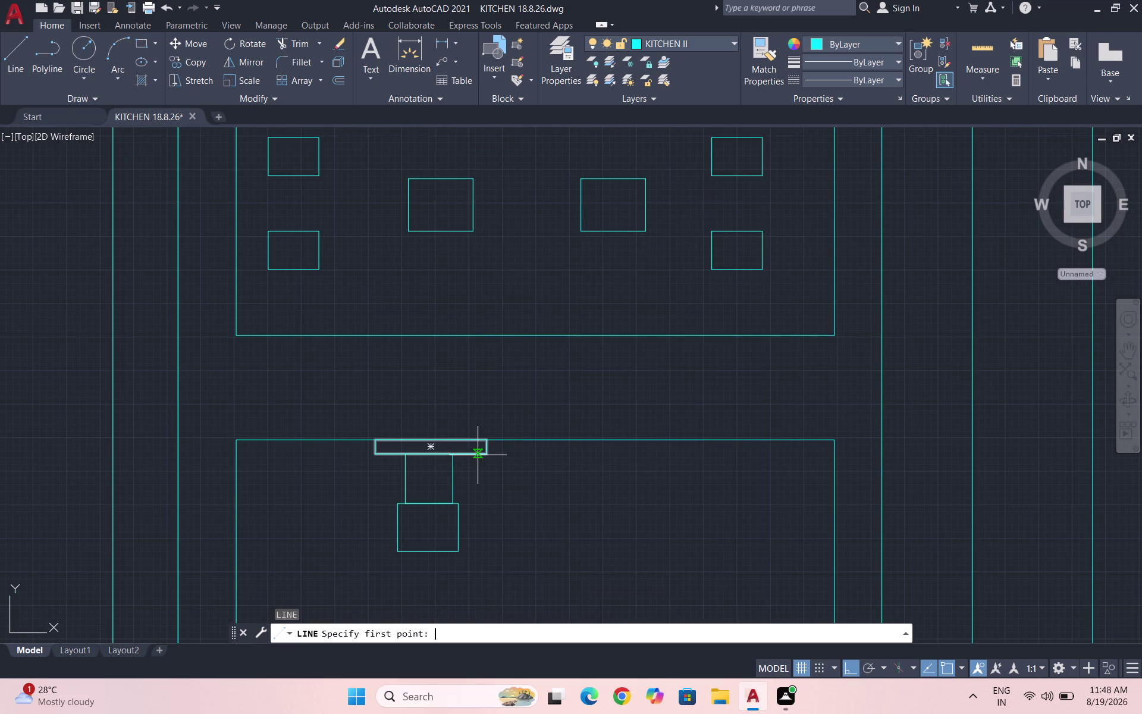
scroll(up, 3)
click(196, 469)
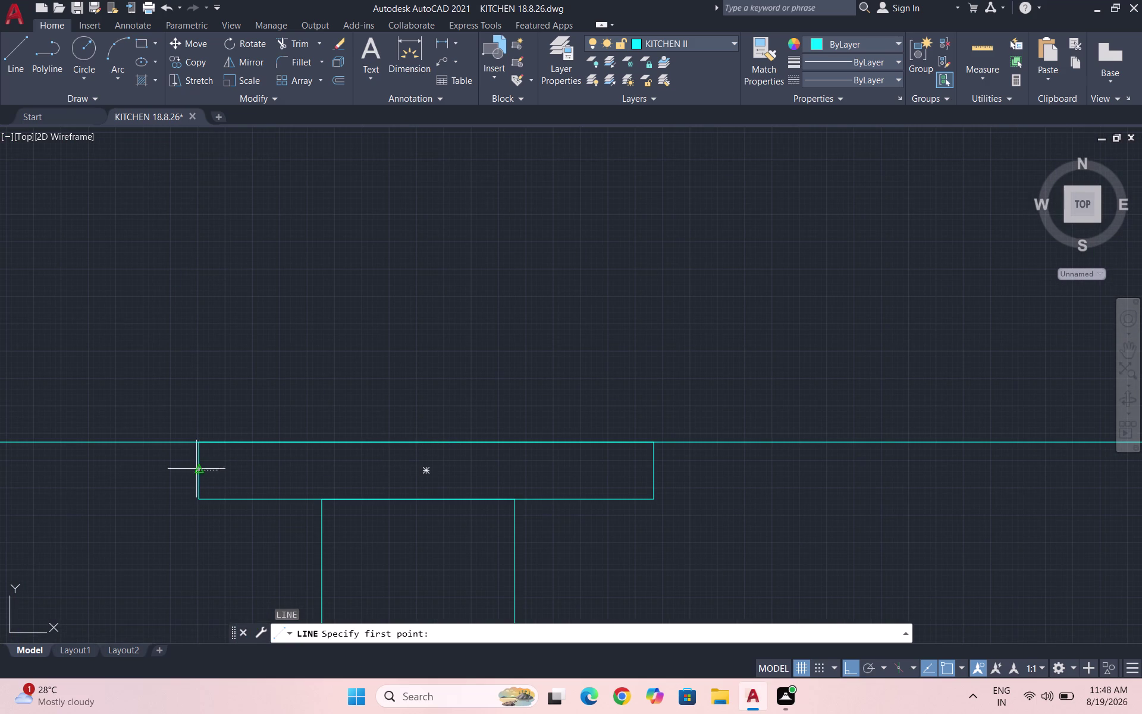
click(654, 466)
key(Escape)
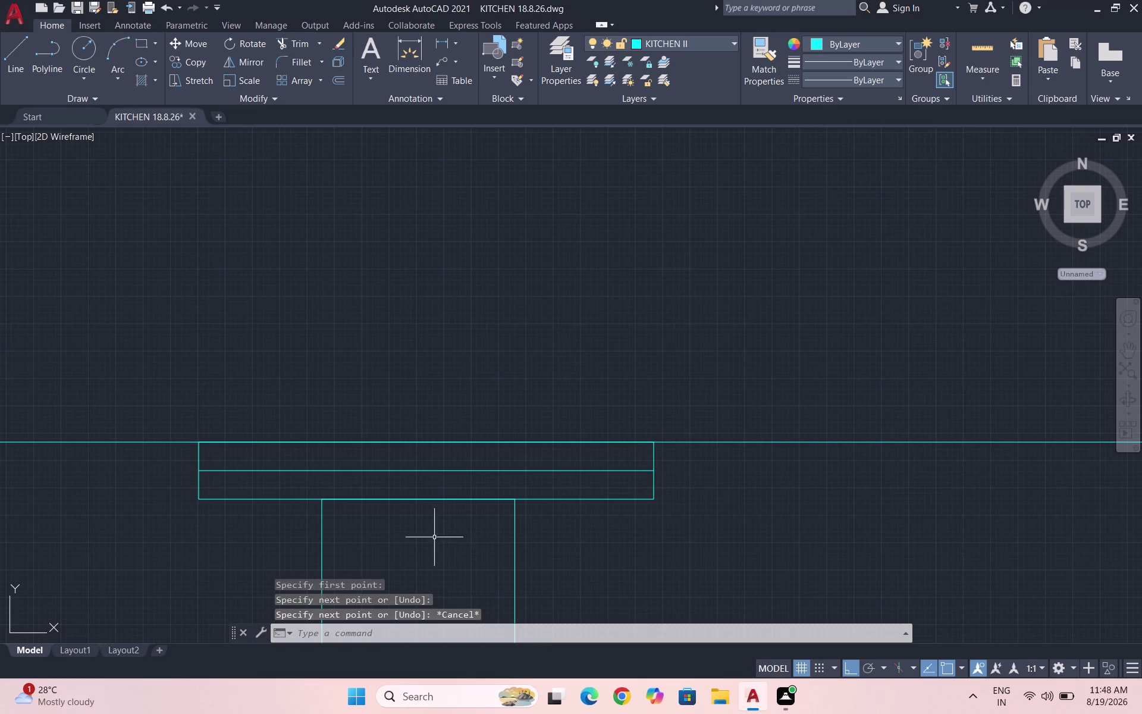
Add inner vertical lines on the stem's left and right sides up to the bar.
key(space)
scroll(up, 3)
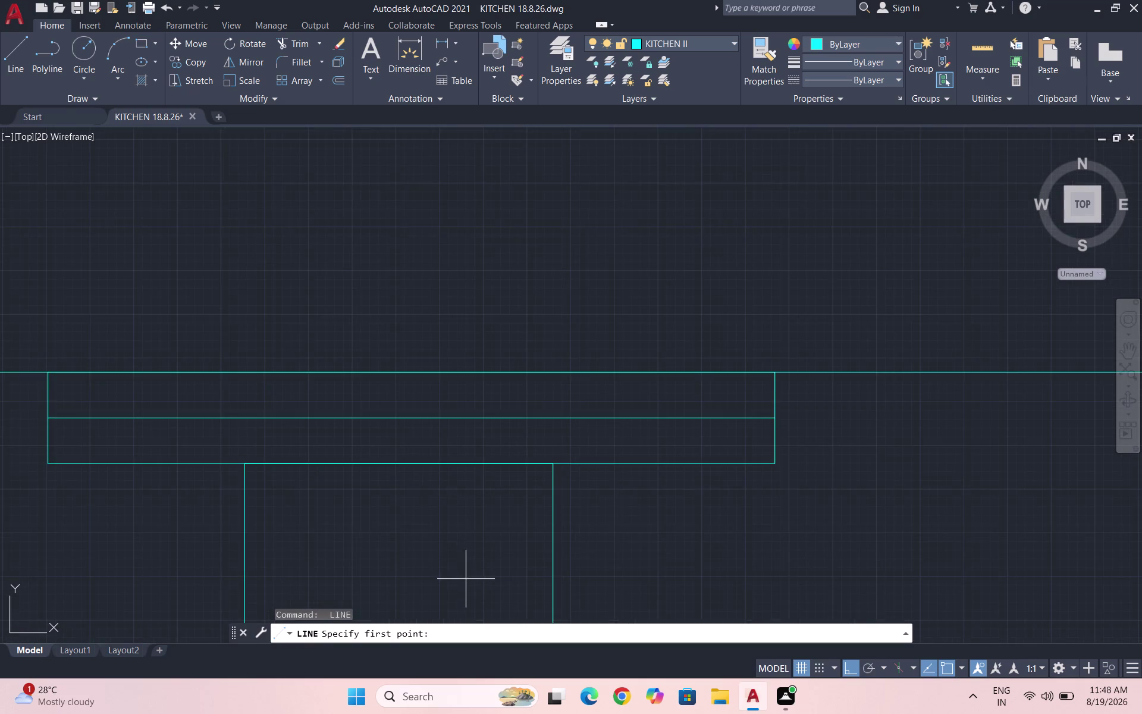
scroll(up, 3)
scroll(down, 3)
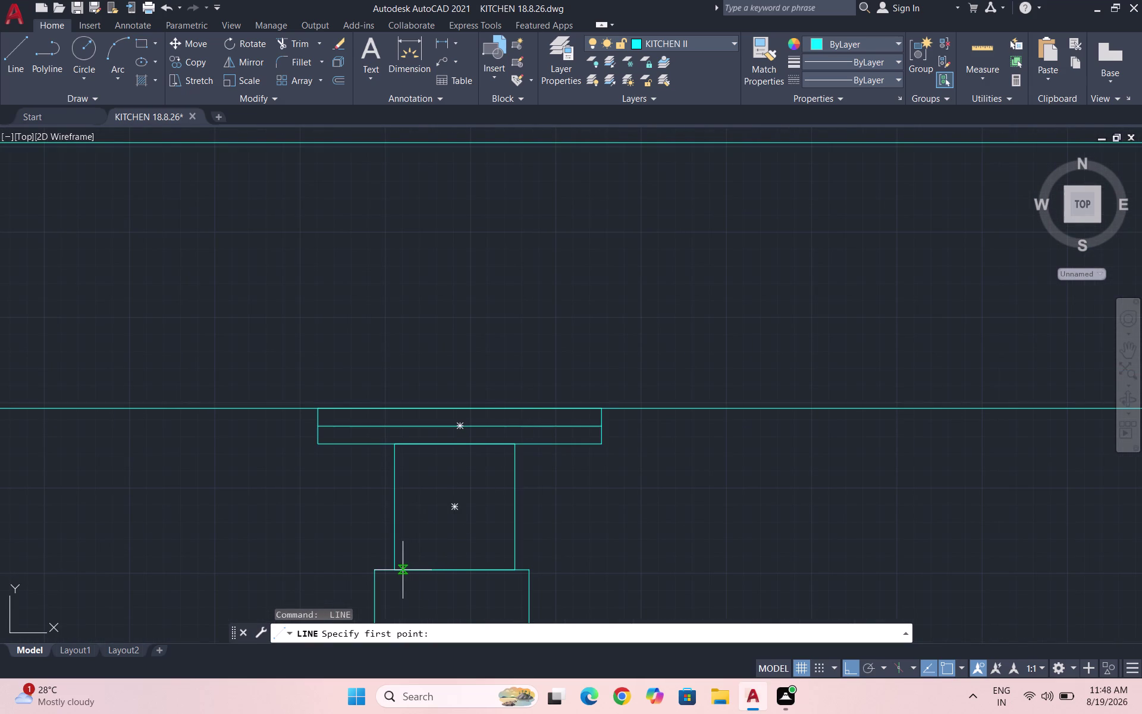
click(402, 570)
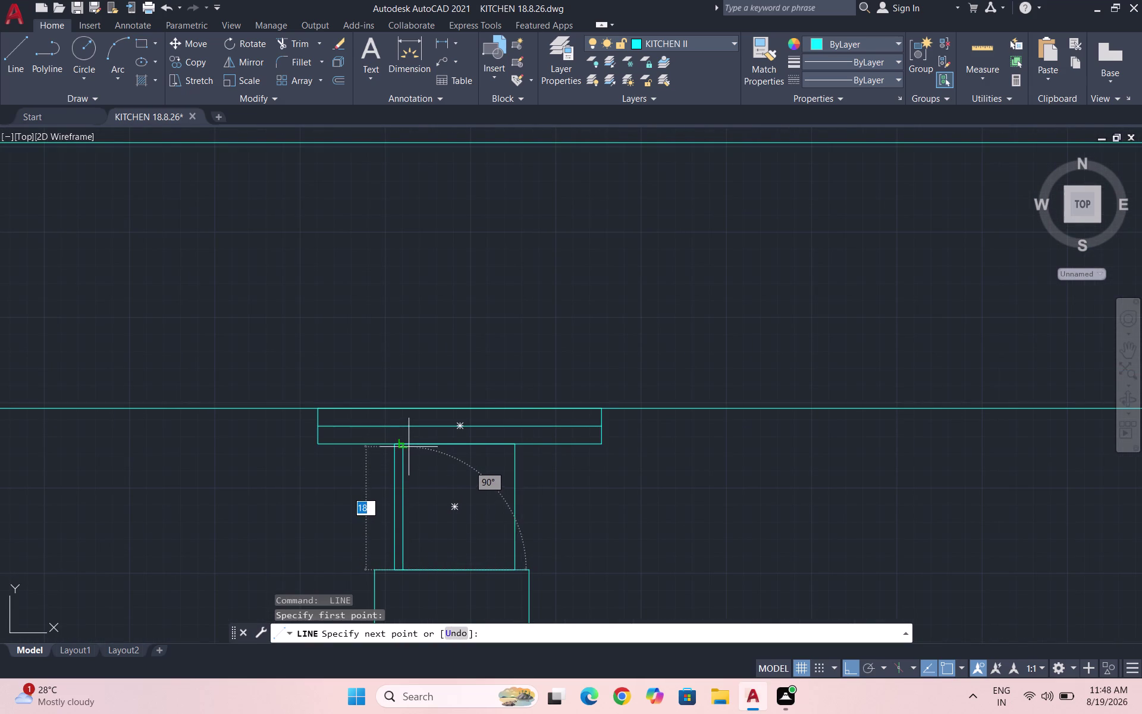
click(408, 443)
key(space)
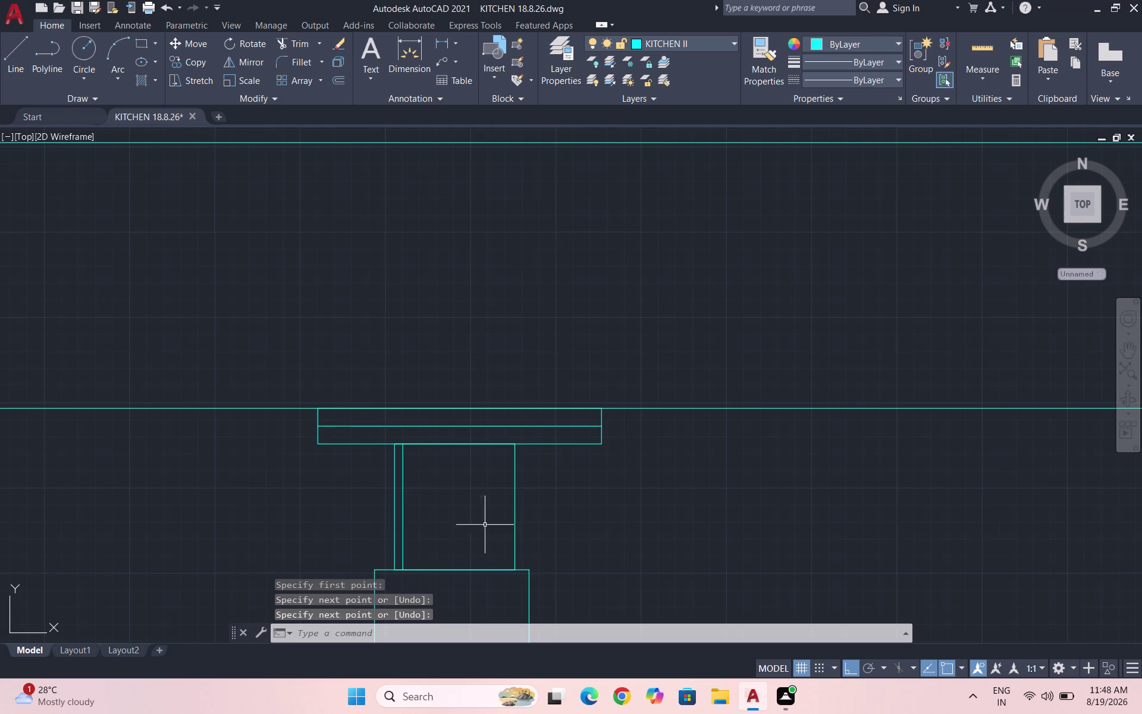
key(space)
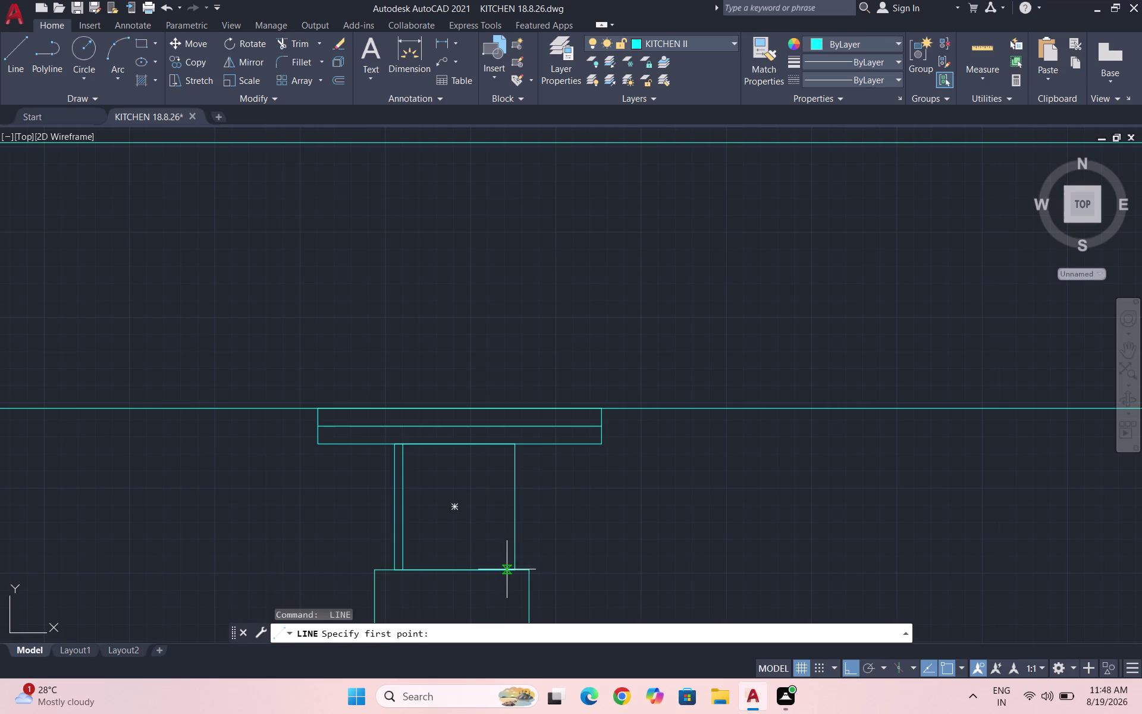
click(507, 569)
click(509, 443)
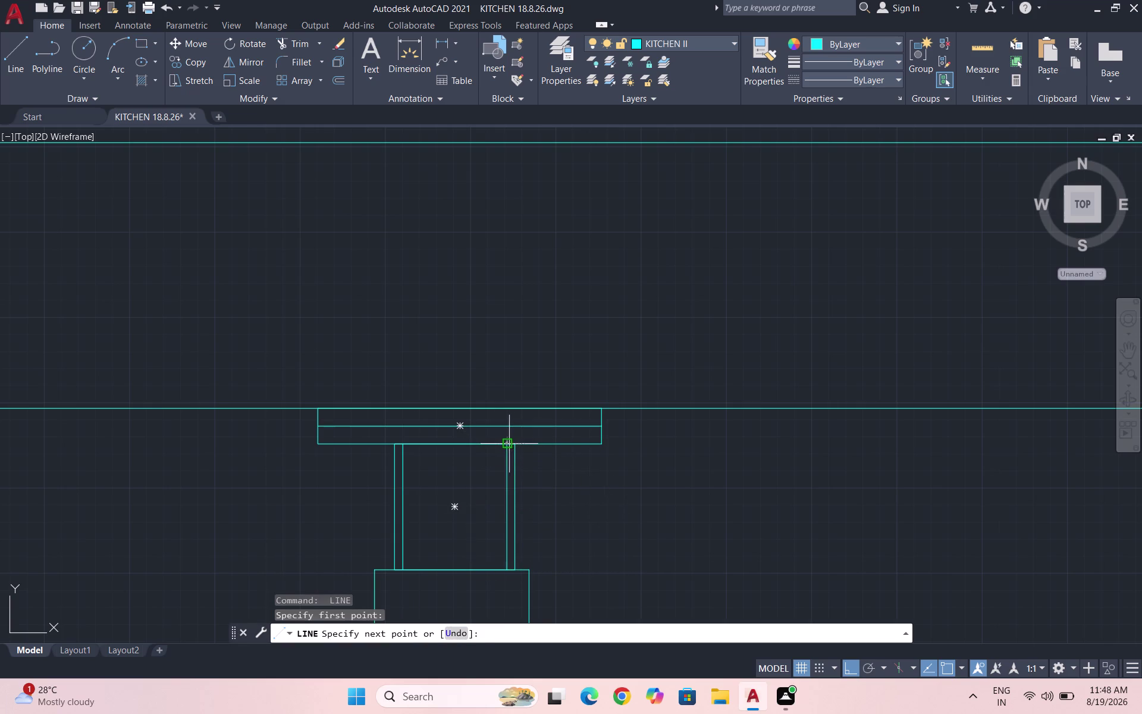
key(space)
scroll(down, 3)
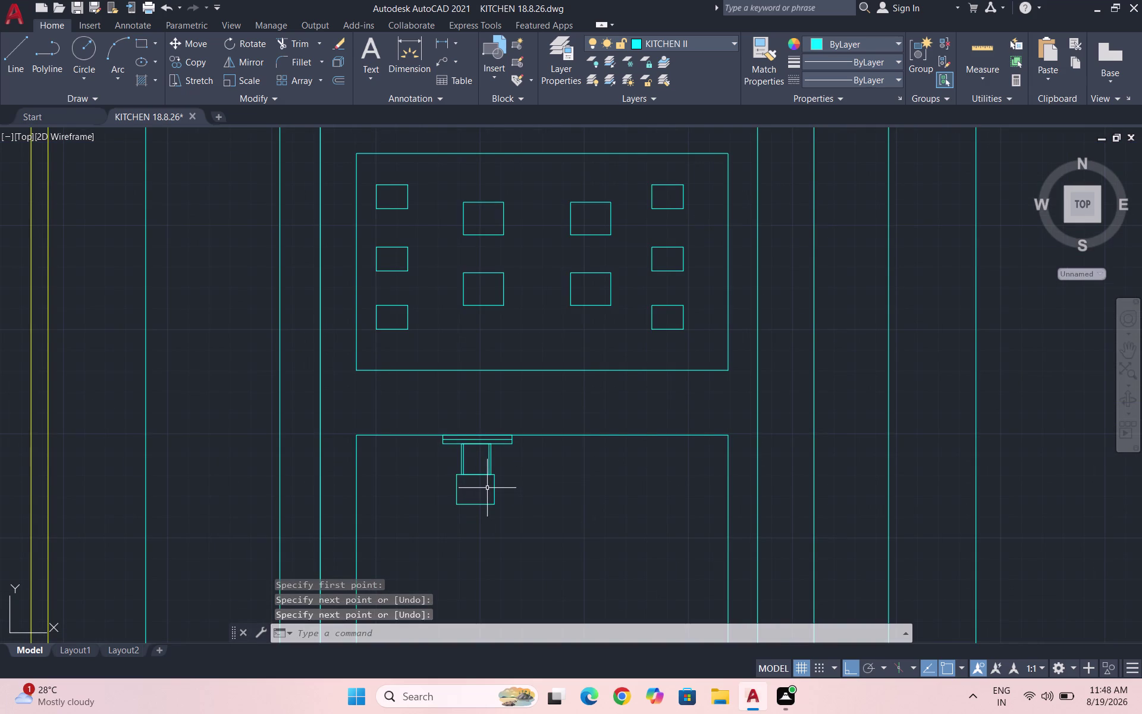
Start an inset line at the box's top-left corner.
key(space)
scroll(up, 3)
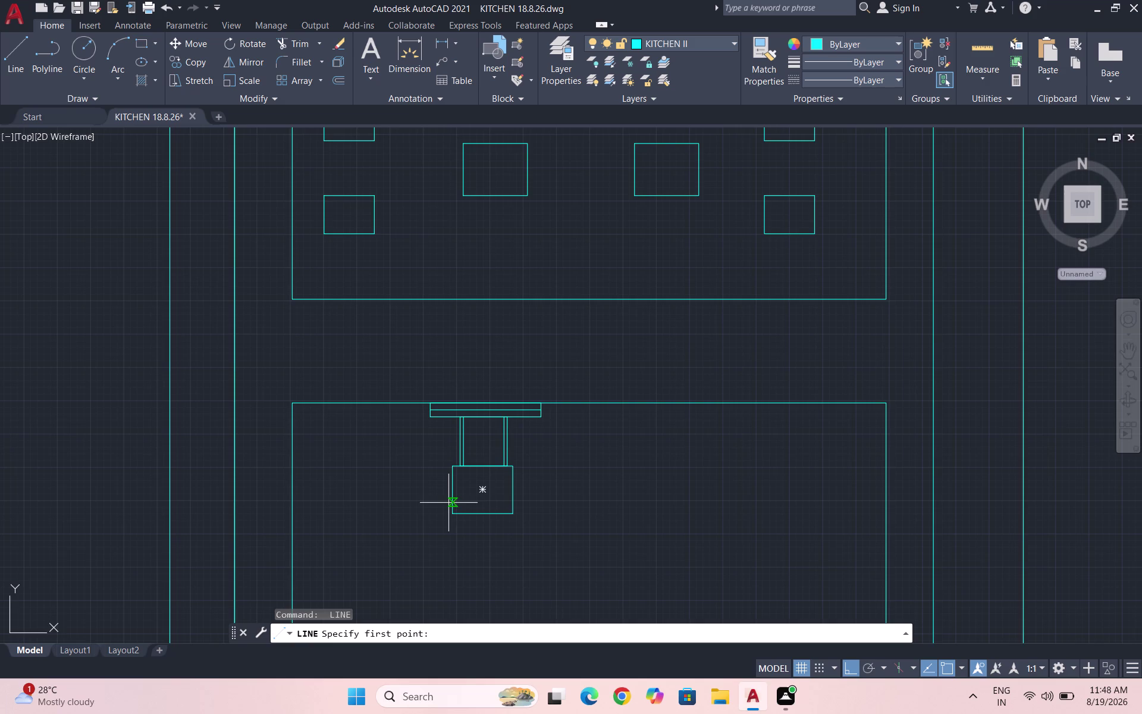
scroll(up, 3)
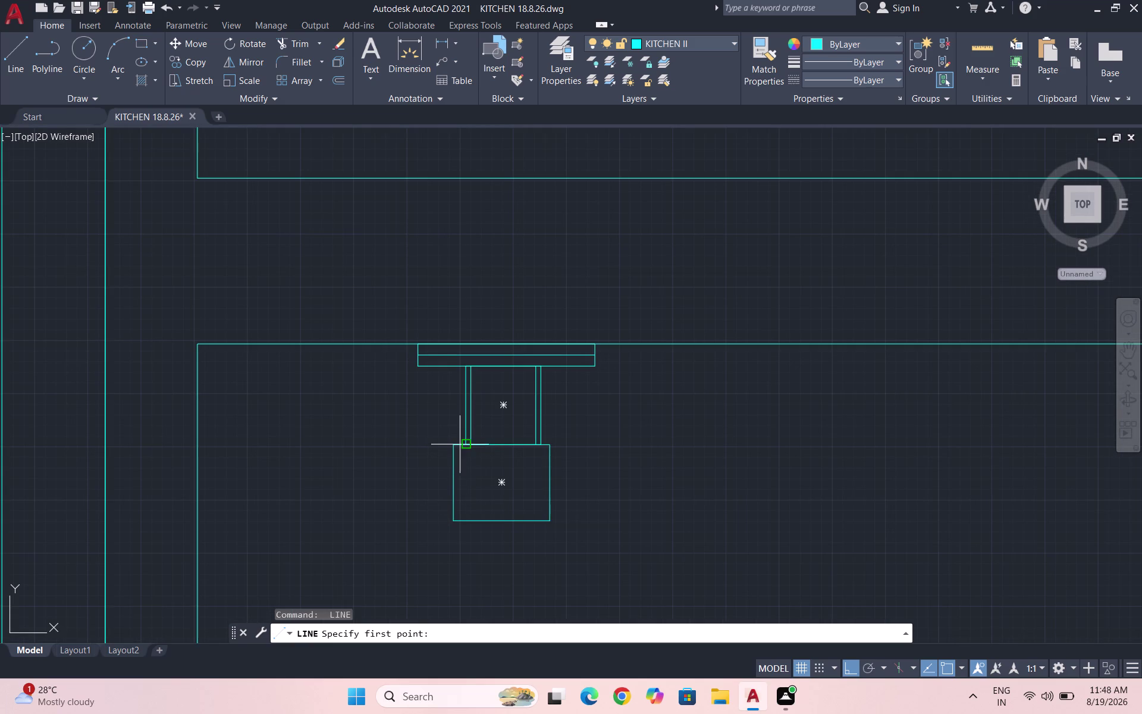
scroll(up, 3)
click(458, 443)
scroll(down, 3)
scroll(up, 3)
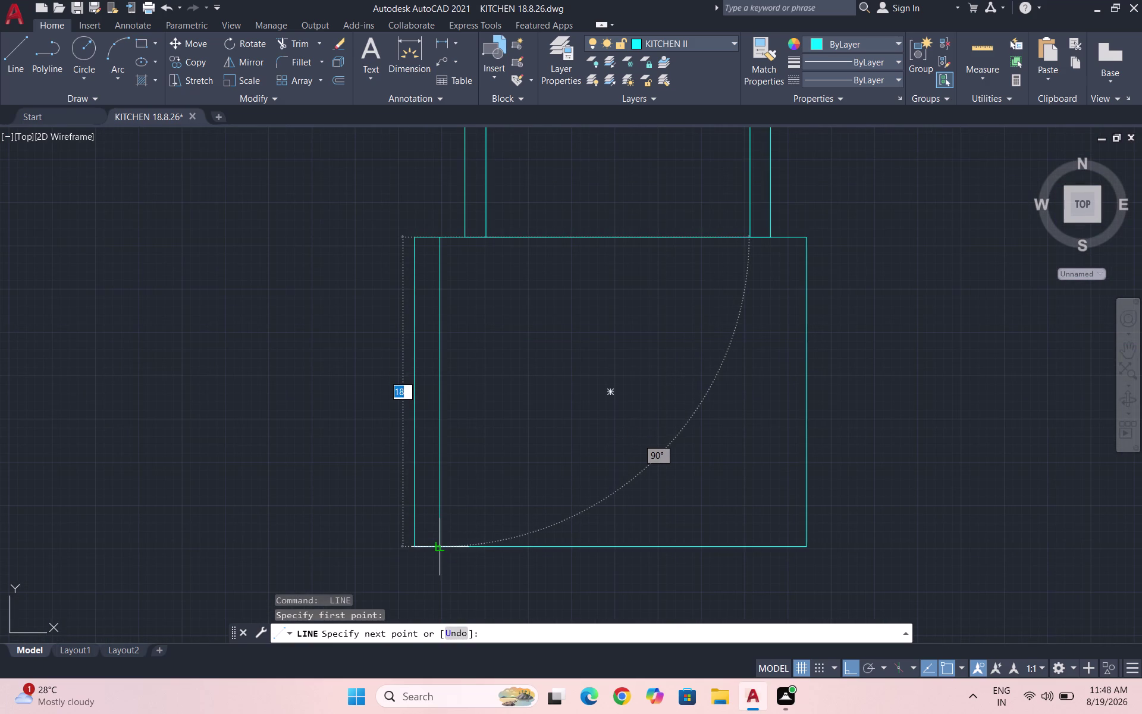
Draw inset vertical lines on both box sides and a ledge line near its bottom.
click(439, 545)
key(Escape)
key(space)
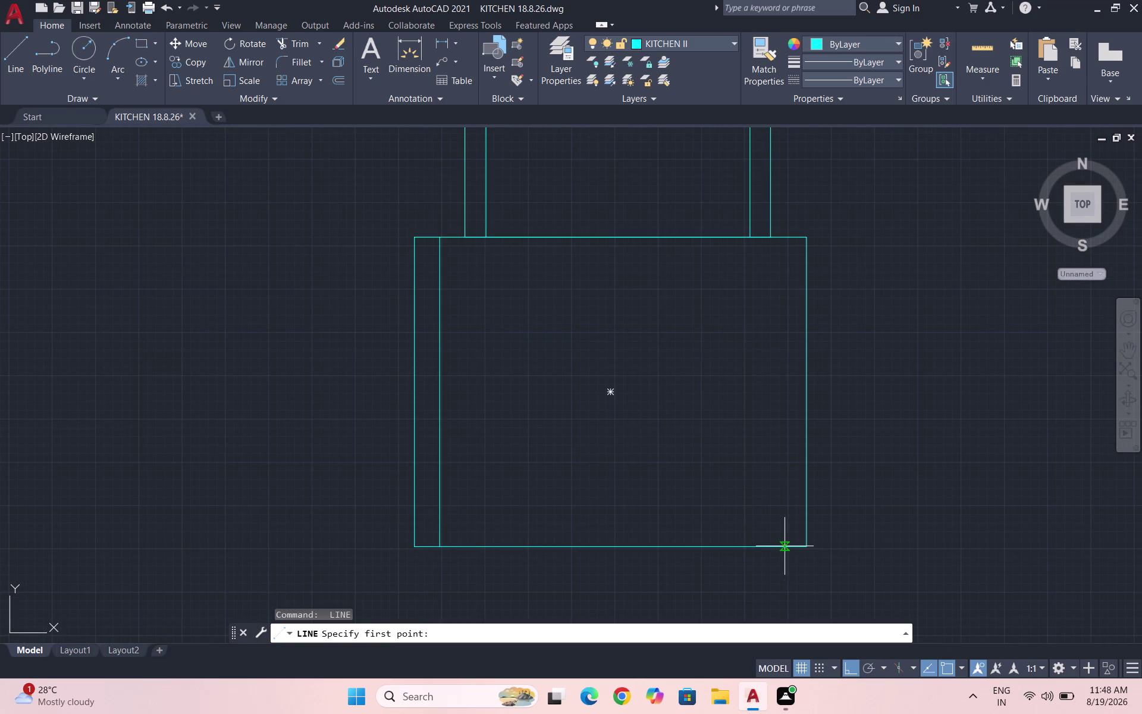
click(785, 545)
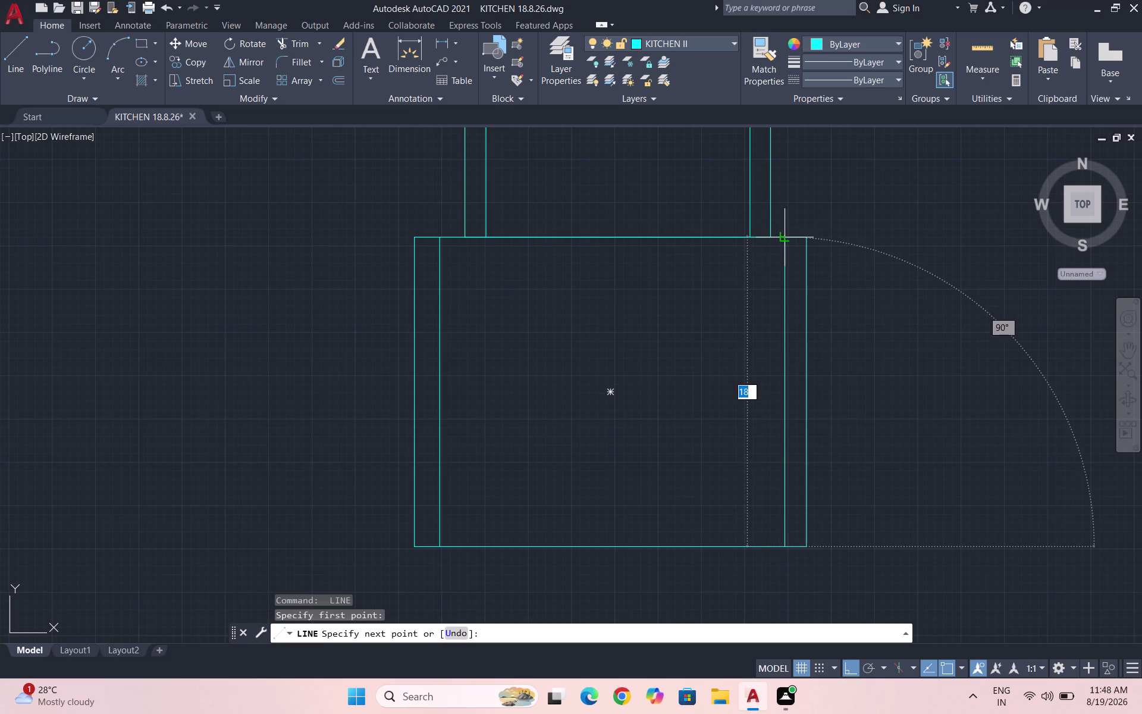
click(785, 239)
key(grave)
key(Escape)
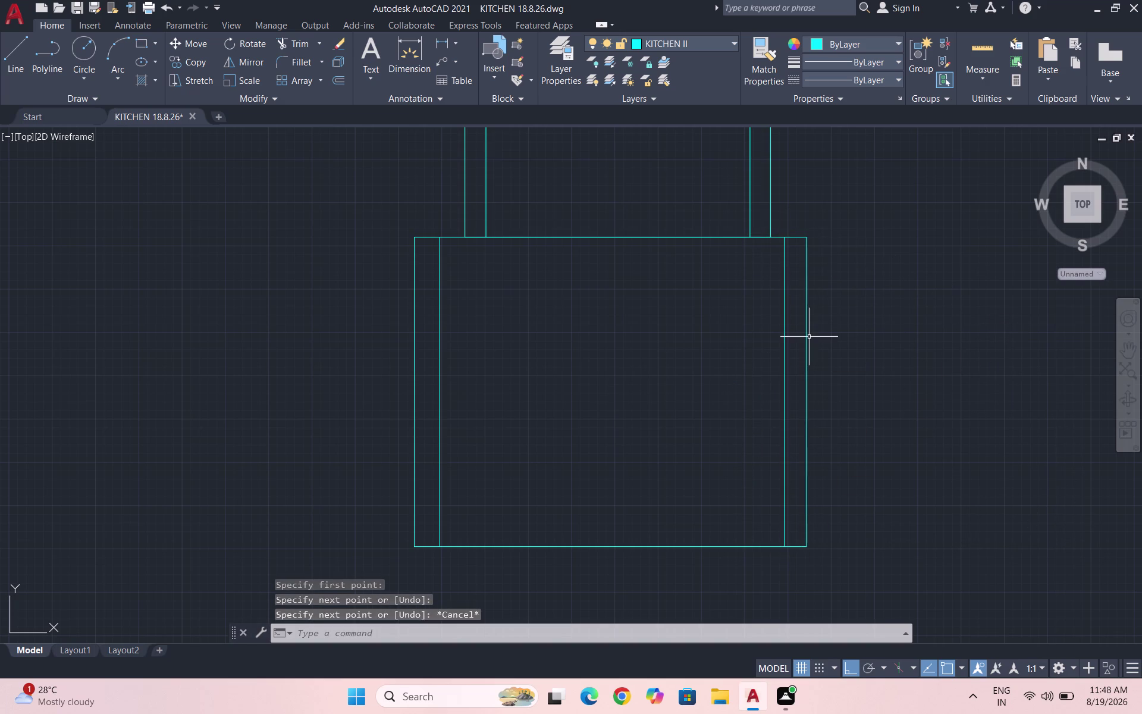
key(space)
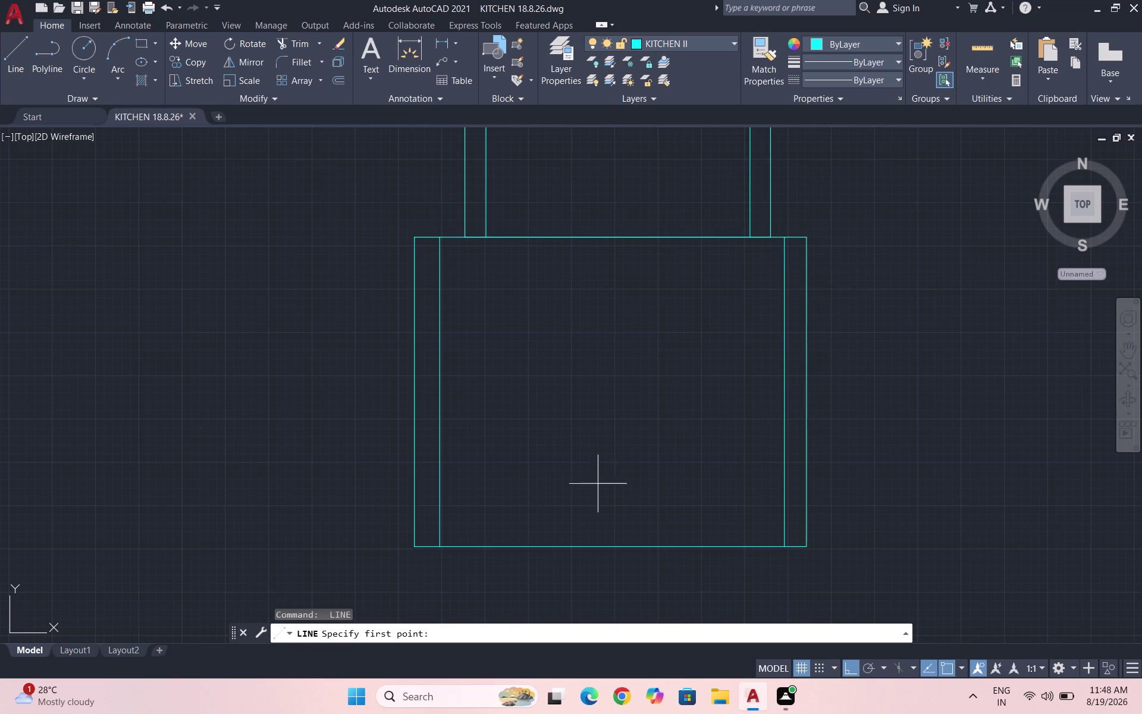
click(413, 522)
click(805, 524)
key(Escape)
Draw two closely spaced horizontal lines across the box's middle as a double divider.
key(space)
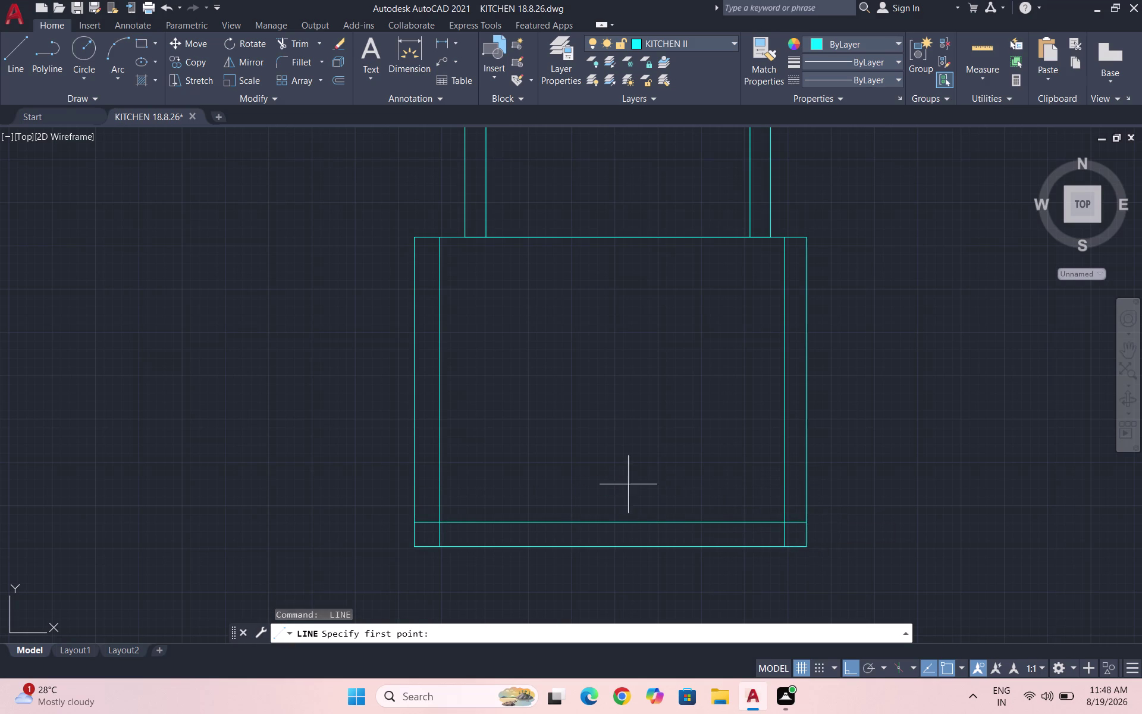
click(440, 388)
click(782, 395)
key(space)
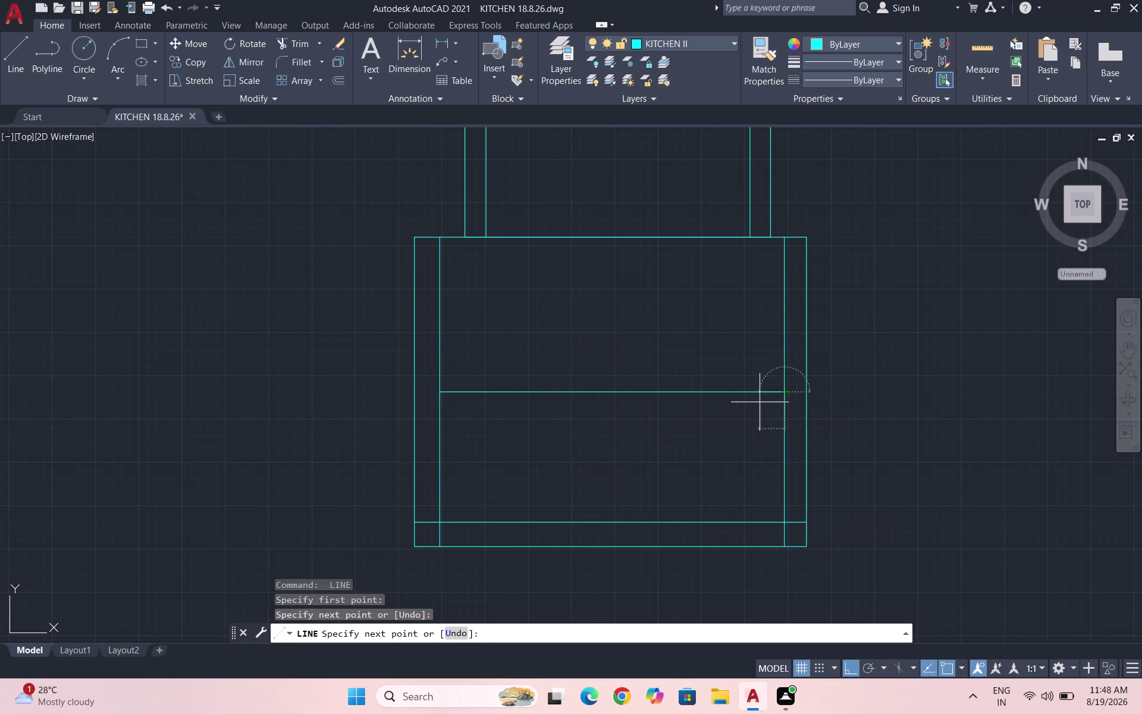
key(space)
click(440, 400)
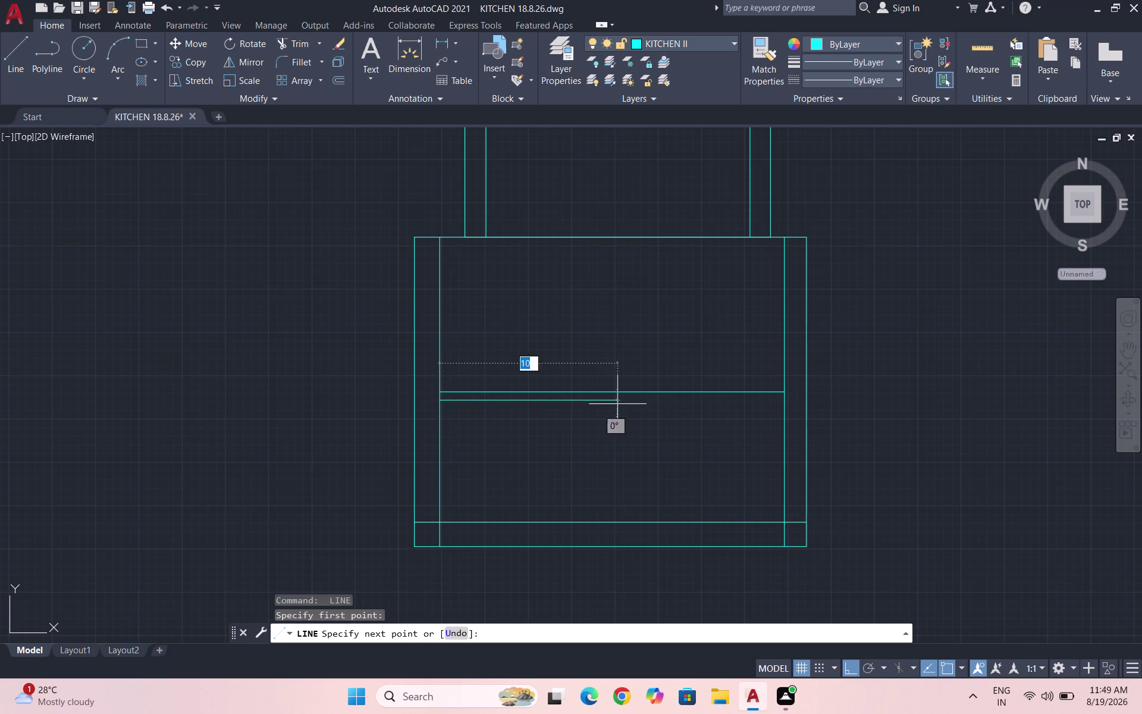
click(781, 404)
key(space)
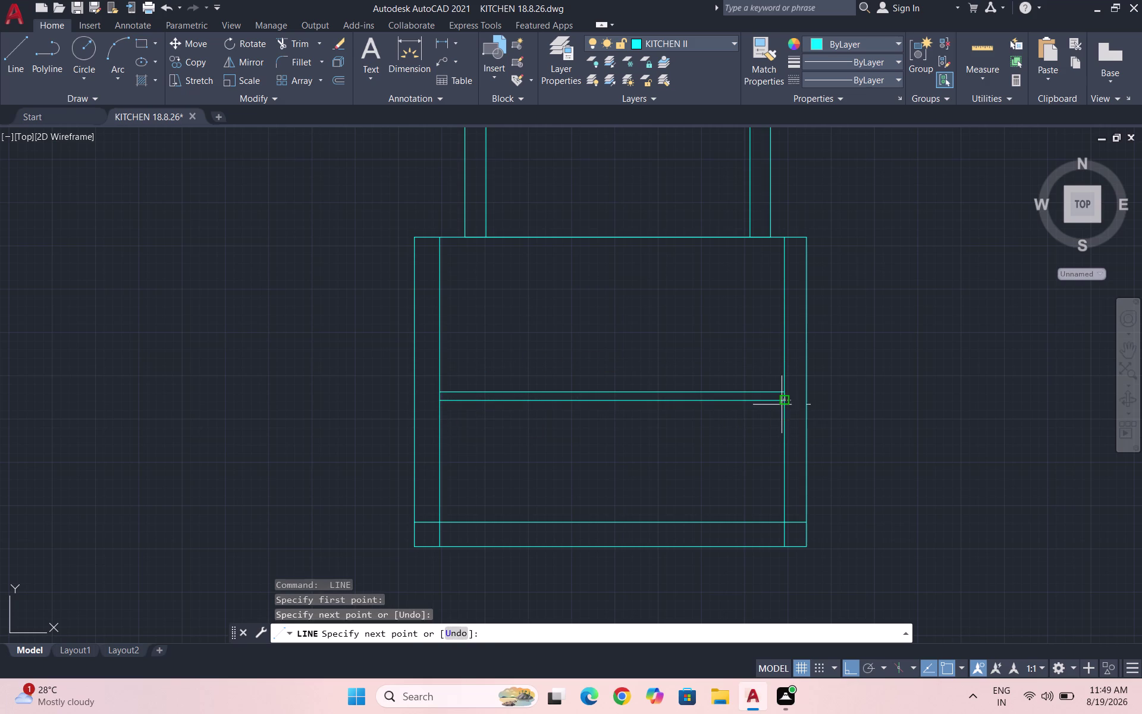
scroll(down, 3)
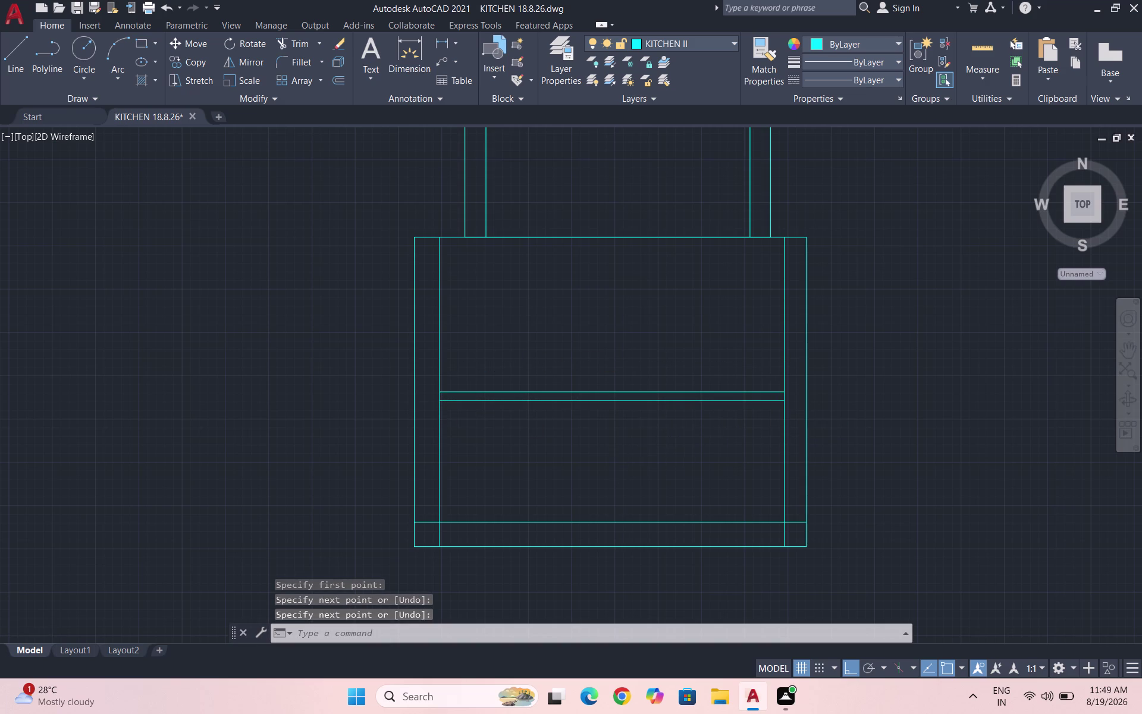
scroll(down, 3)
scroll(down, 3)
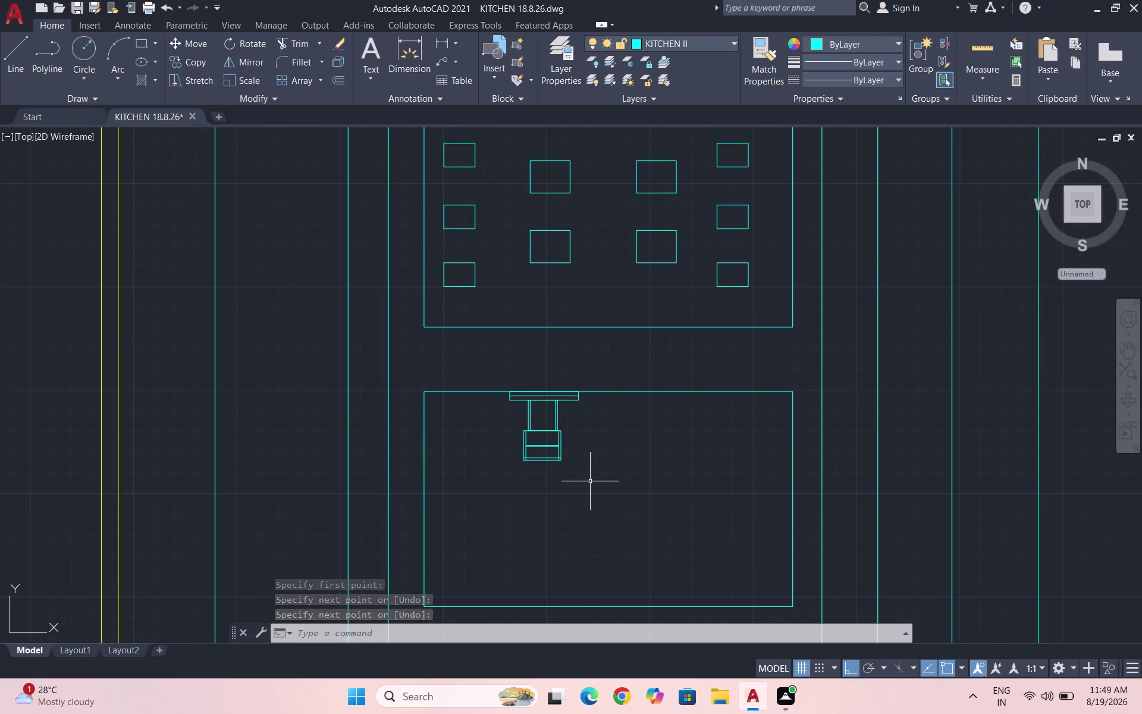
Copy the dispenser nozzle to sit beside the original.
key(Escape)
drag(602, 480, 591, 468)
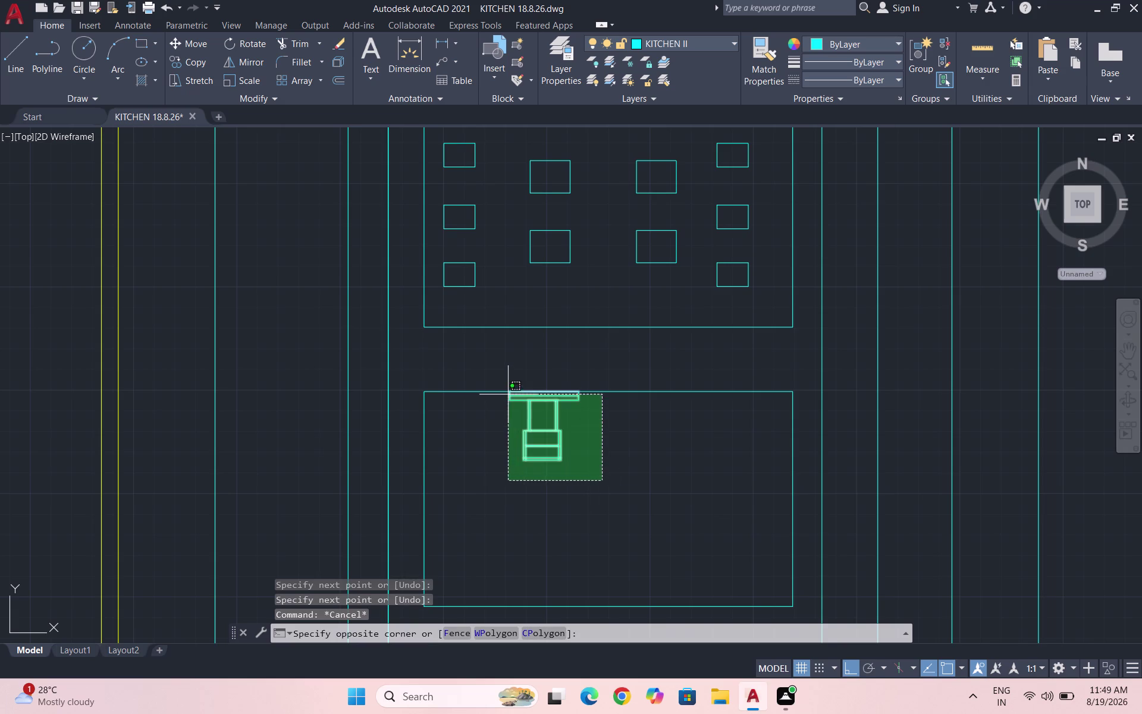
click(508, 394)
text(CO)
key(Return)
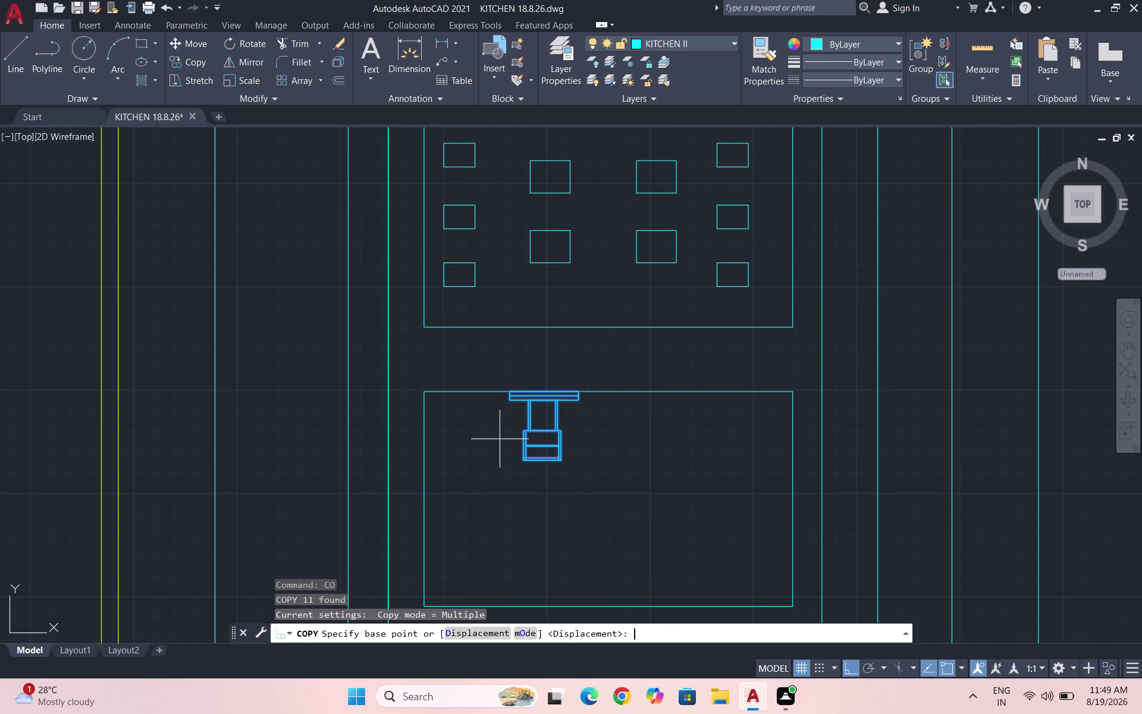
click(509, 389)
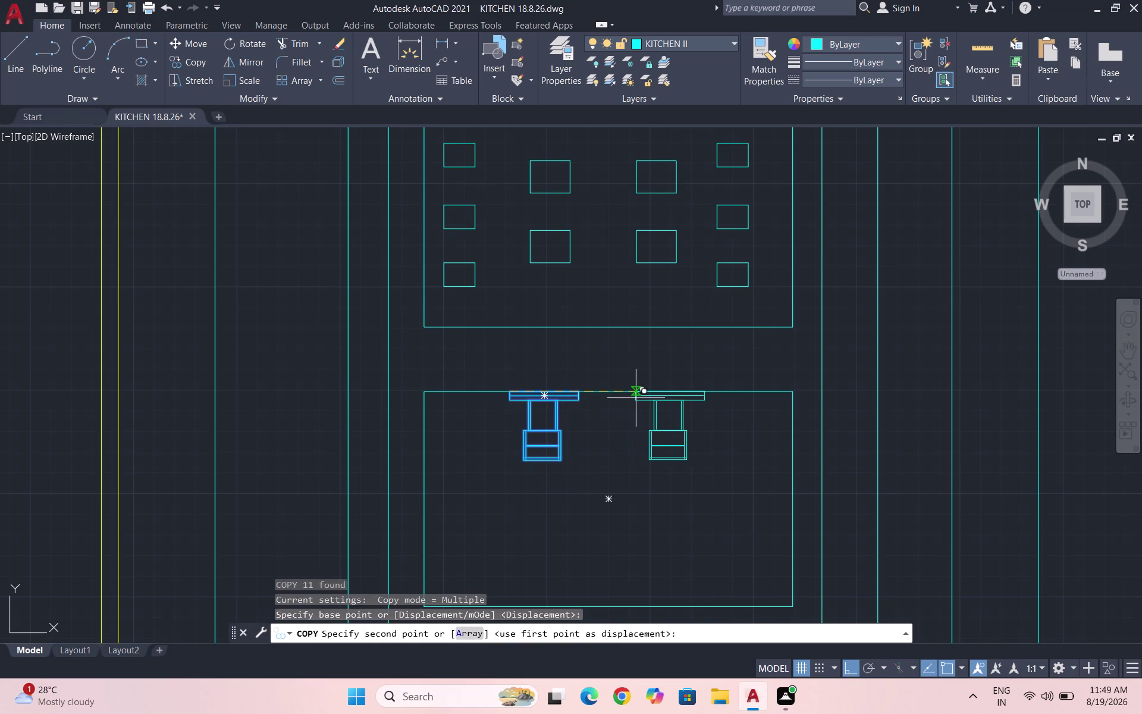
click(637, 398)
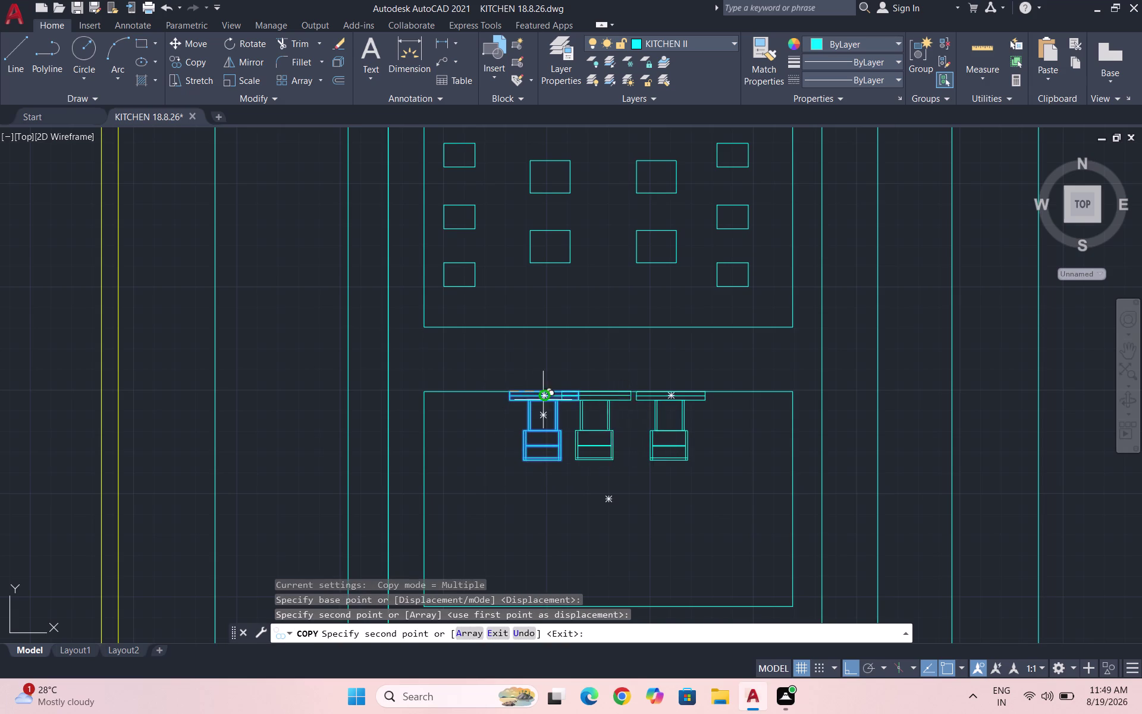
key(Escape)
key(Escape)
Save the drawing.
scroll(down, 3)
key(Escape)
scroll(down, 3)
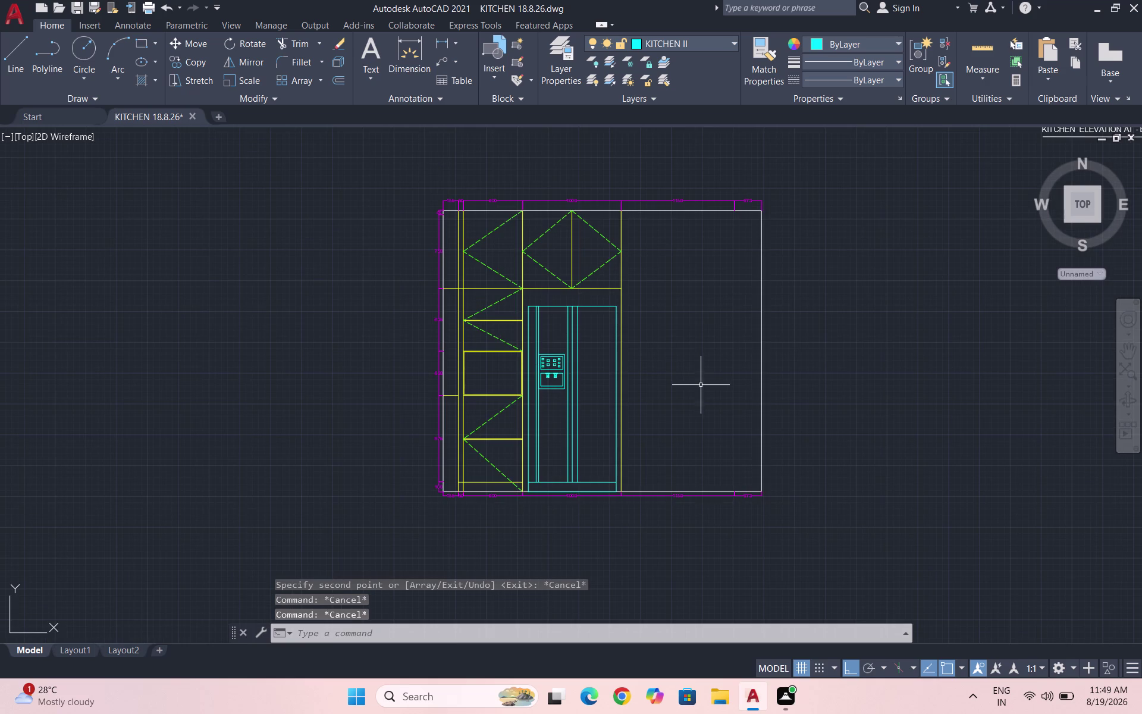
key(ctrl+s)
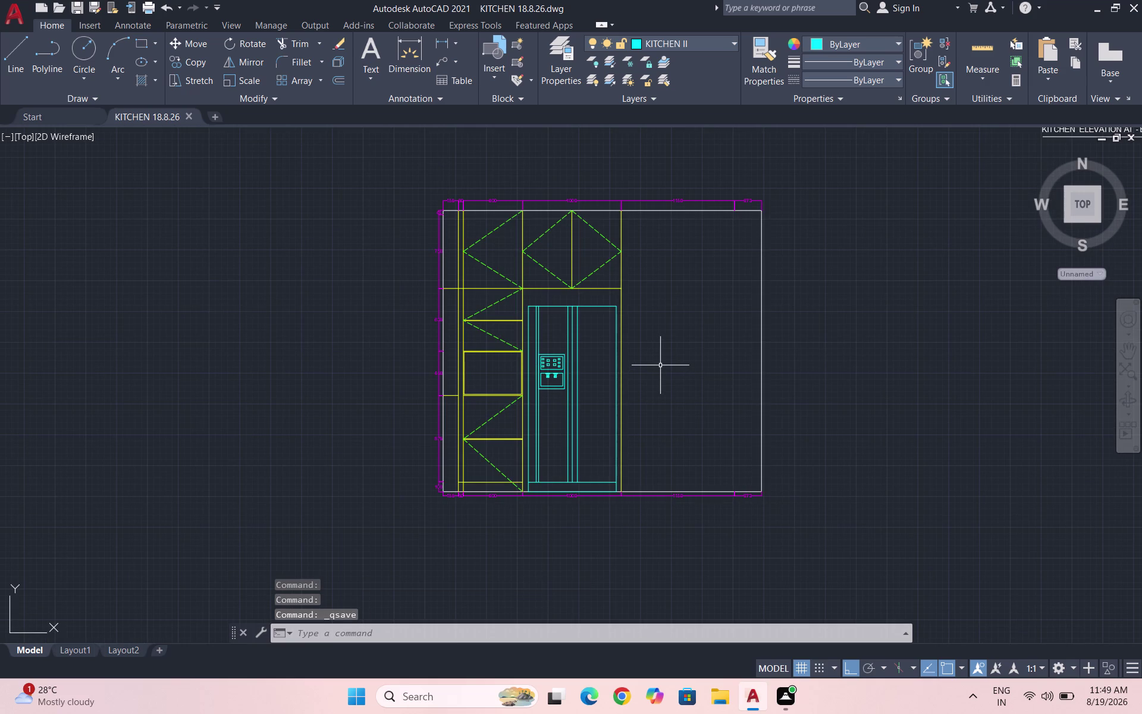
scroll(up, 3)
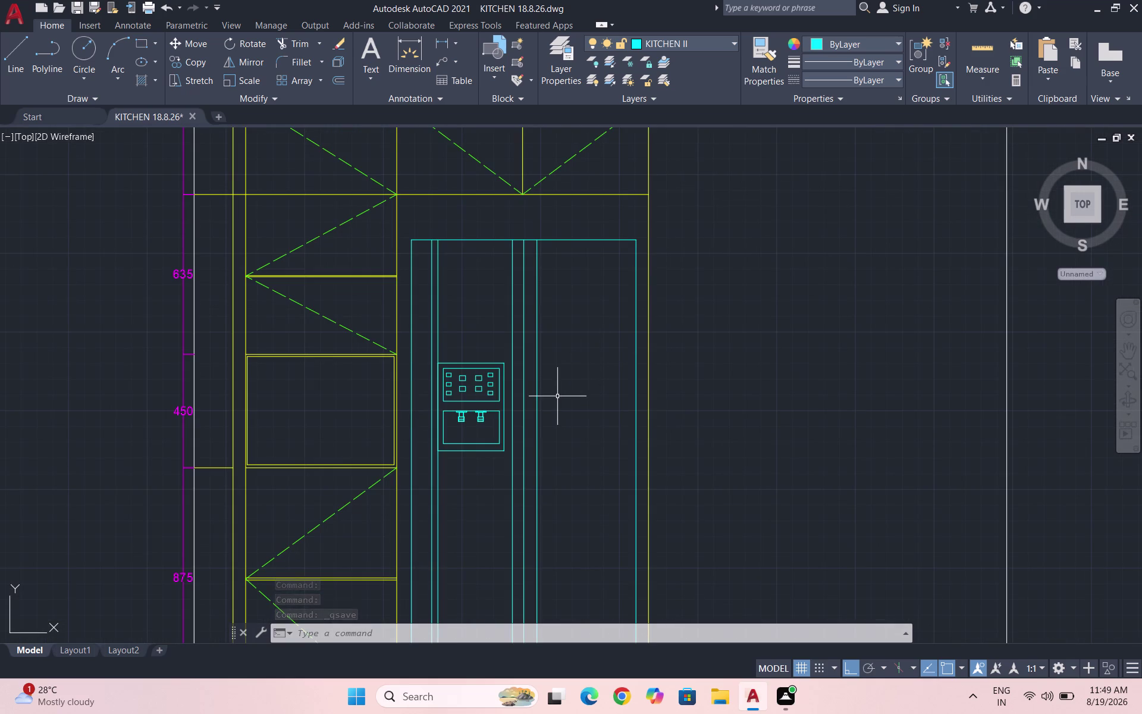
Draw two horizontal lines across the right door, an upper and a lower one.
scroll(up, 3)
key(l)
key(Return)
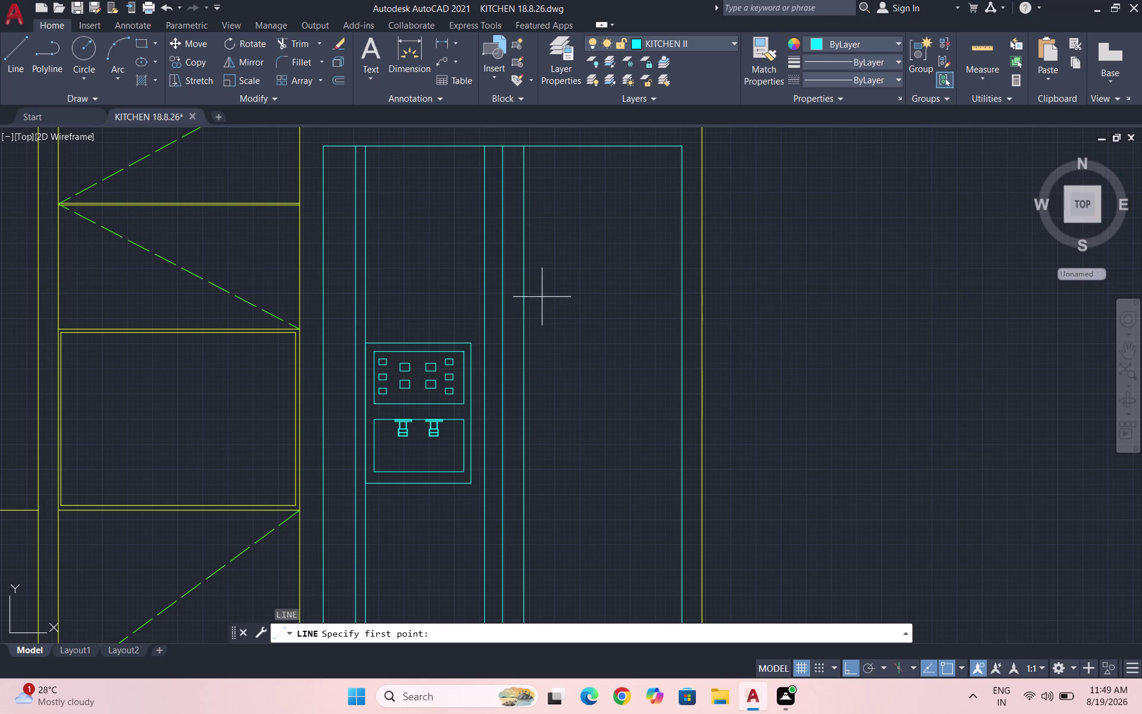
click(521, 345)
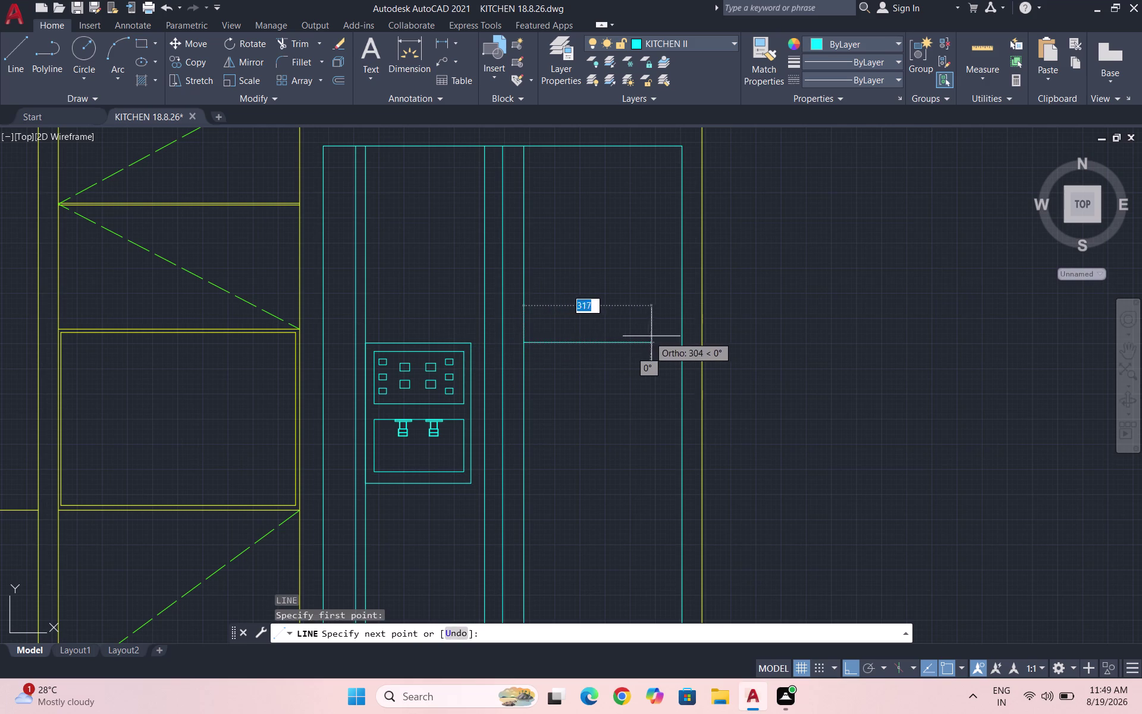
click(683, 341)
key(Escape)
key(space)
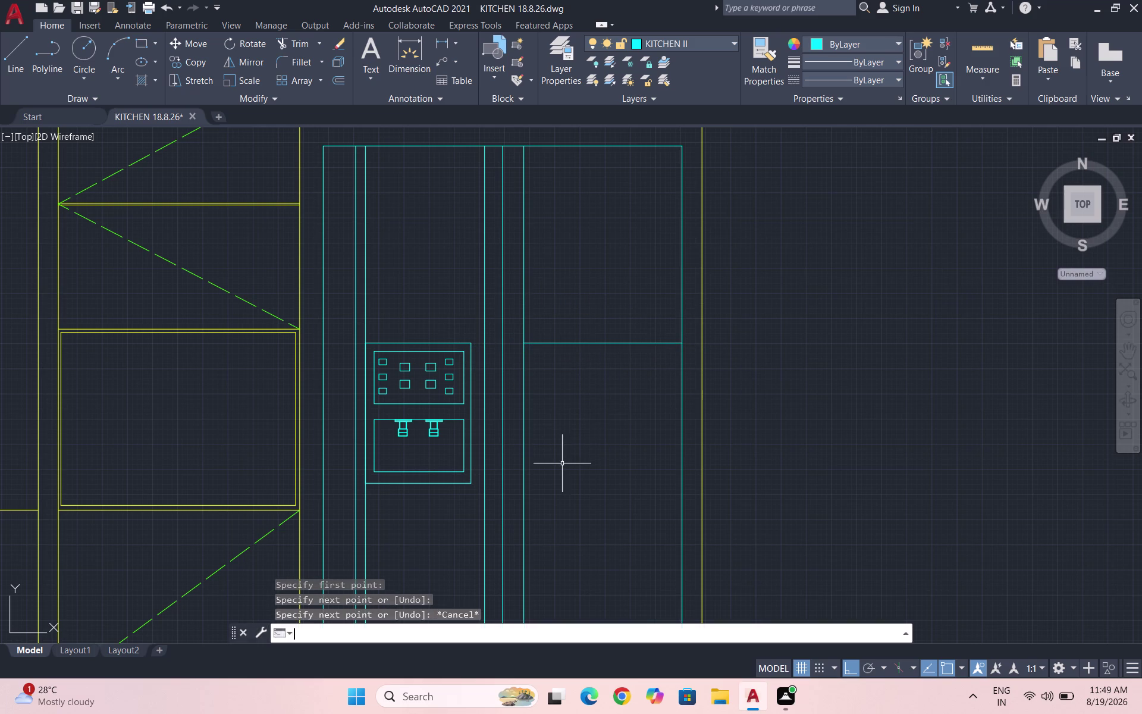
scroll(down, 3)
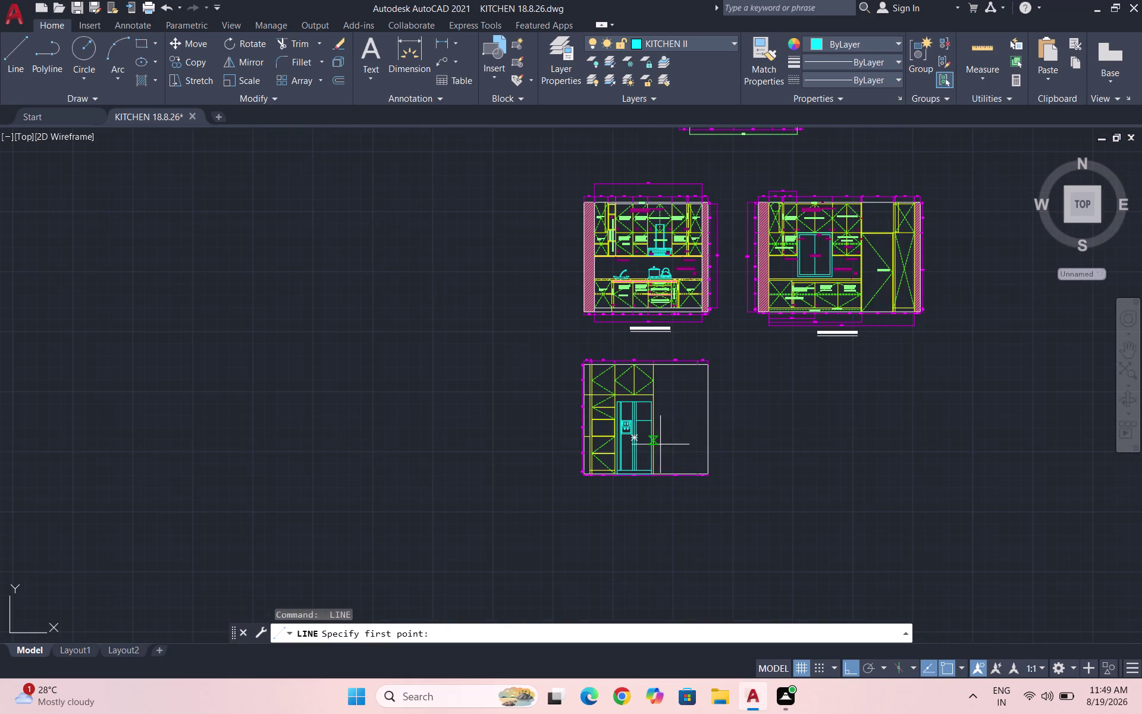
scroll(up, 3)
scroll(up, 3)
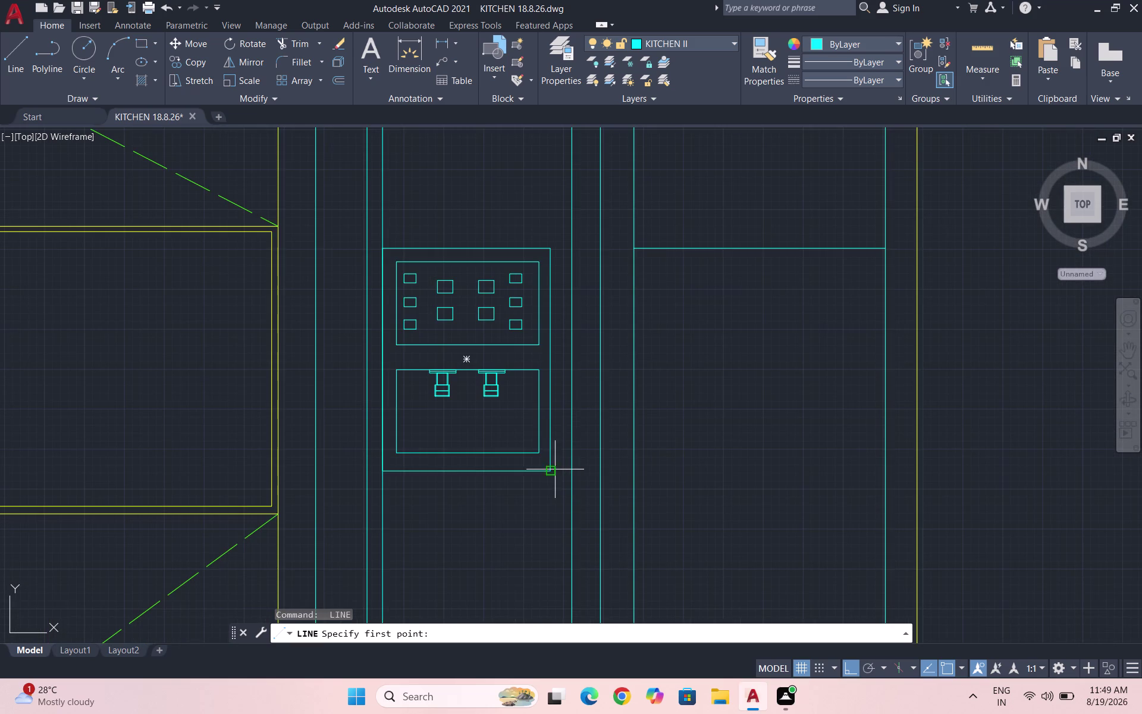
click(632, 473)
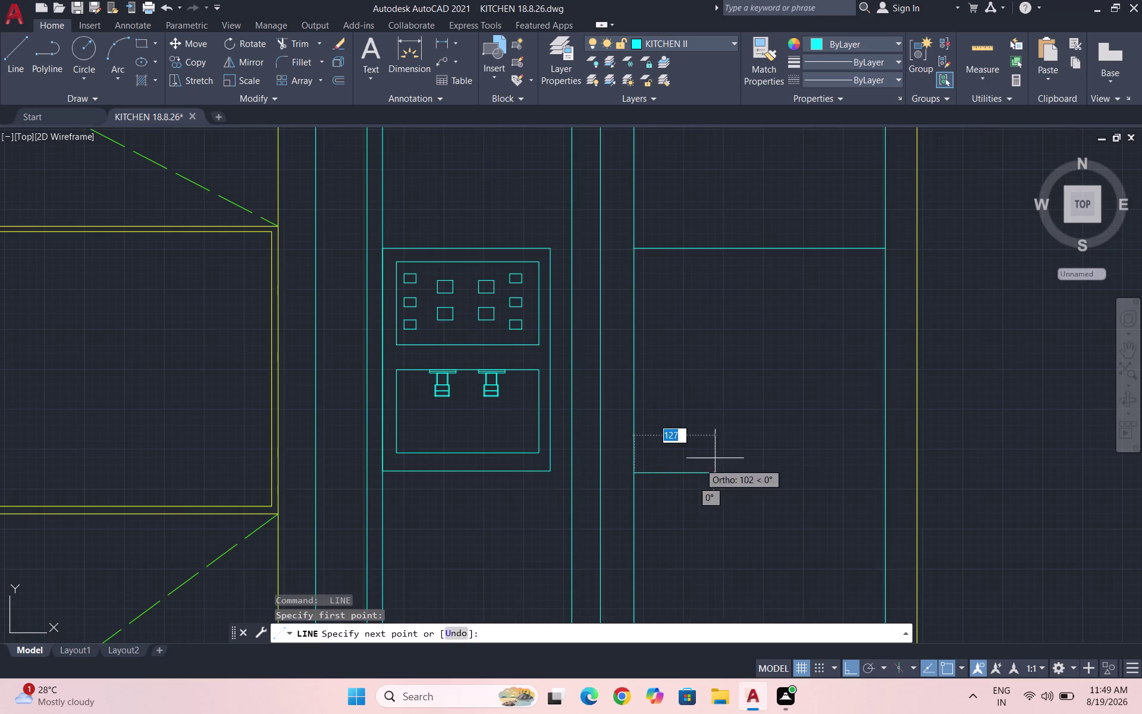
click(886, 475)
key(Escape)
scroll(down, 3)
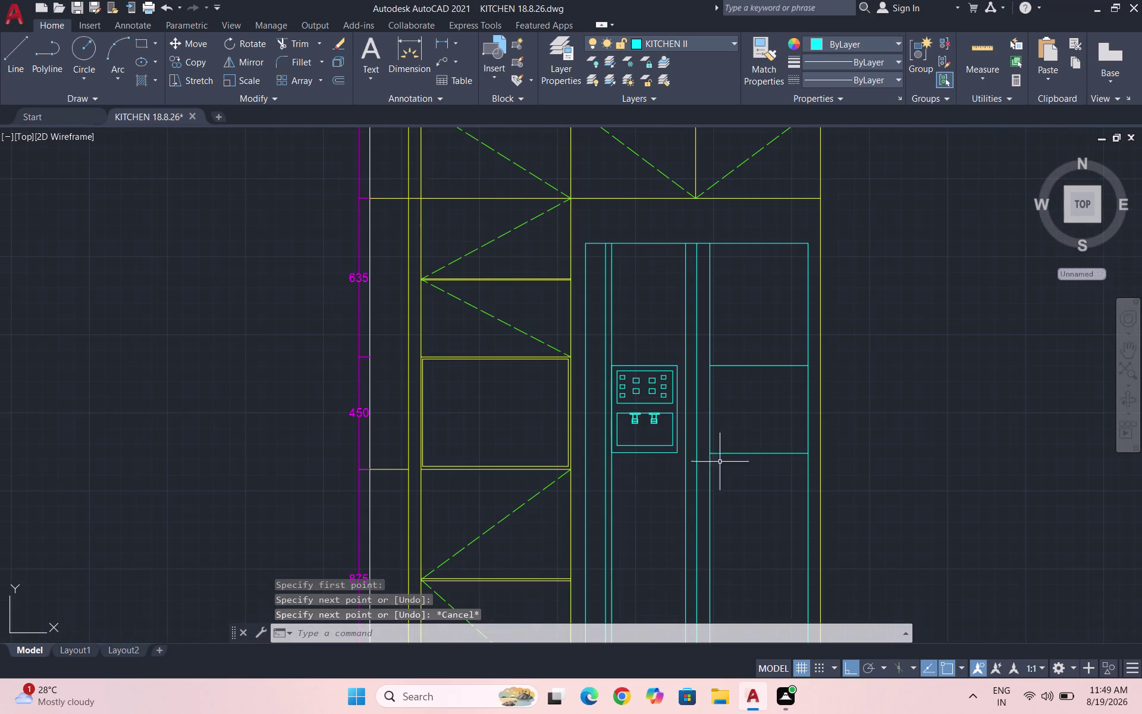
Save the drawing and draw a rectangle inside the door band.
key(ctrl+s)
key(ctrl+s)
scroll(up, 3)
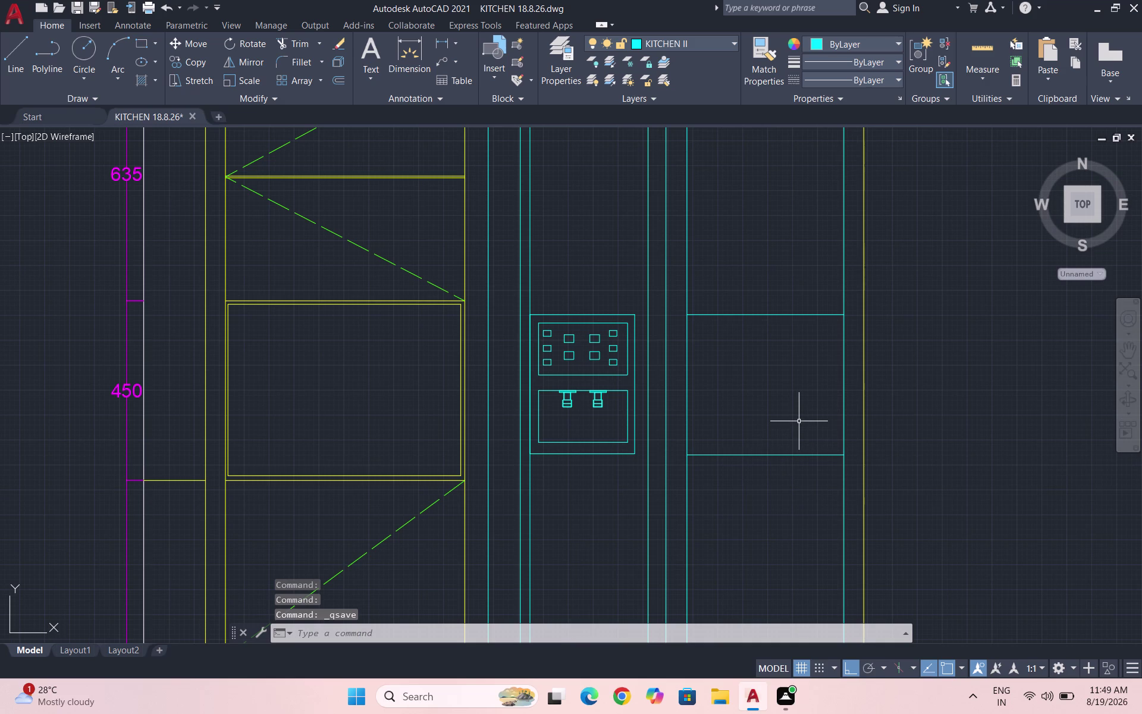
text(REC)
key(Return)
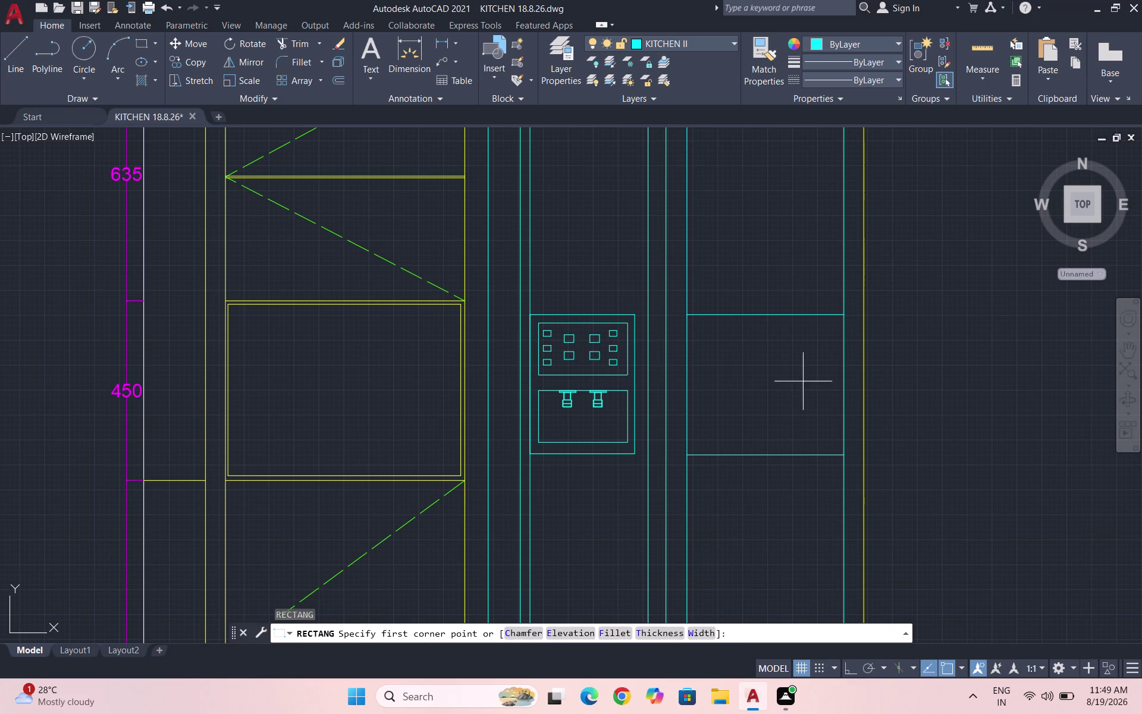
click(705, 325)
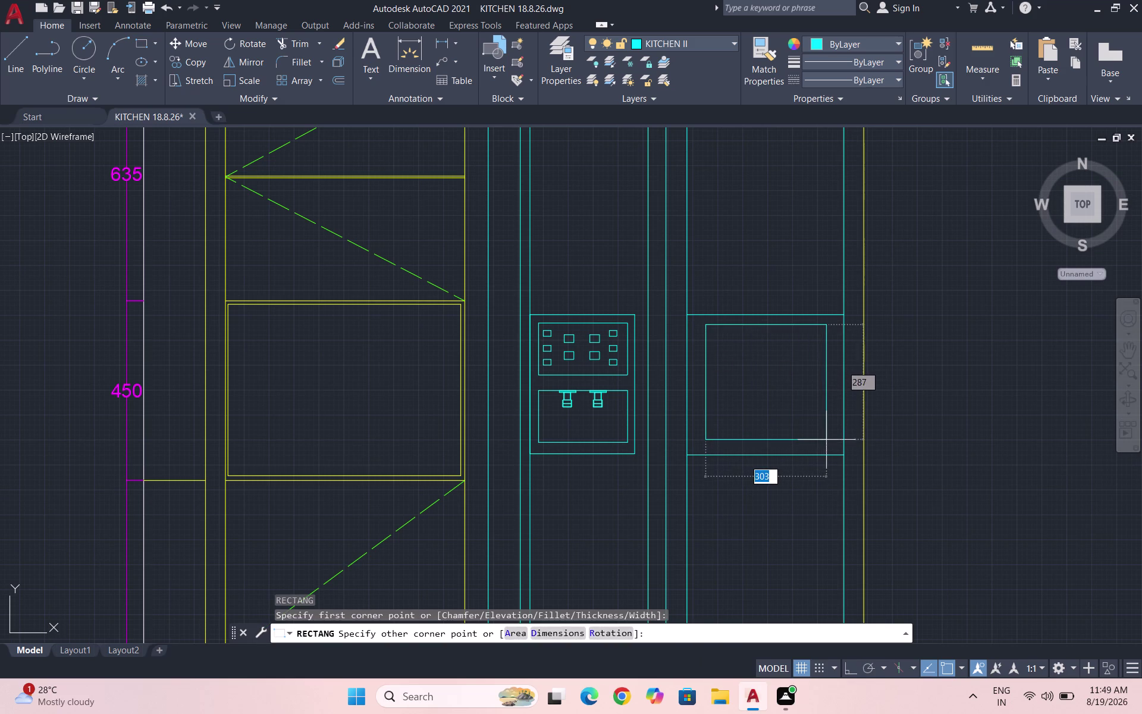
click(826, 440)
key(Escape)
key(Escape)
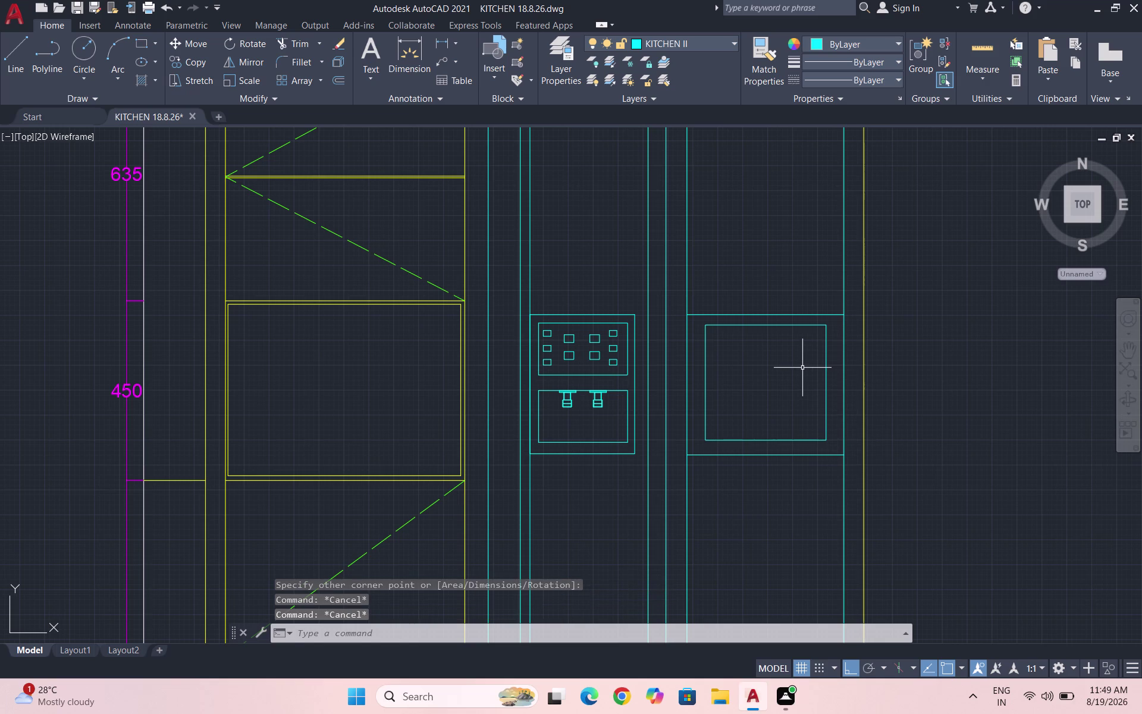
Draw a horizontal line across the rectangle near its top.
key(l)
key(Return)
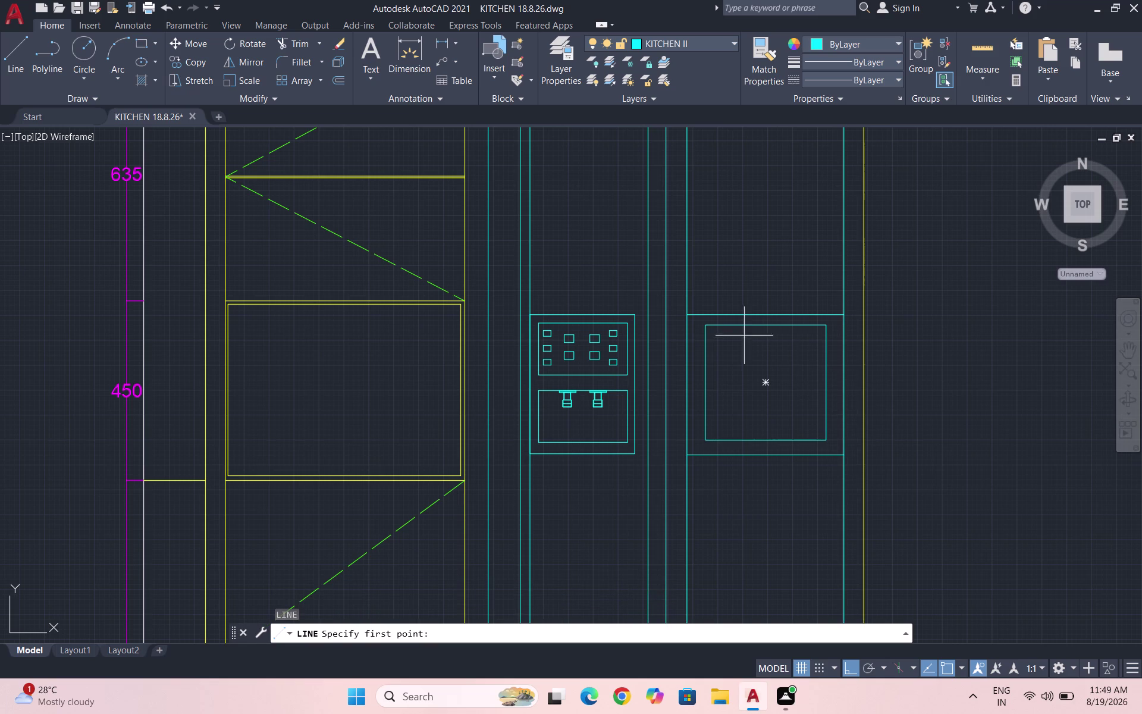
scroll(up, 3)
click(681, 354)
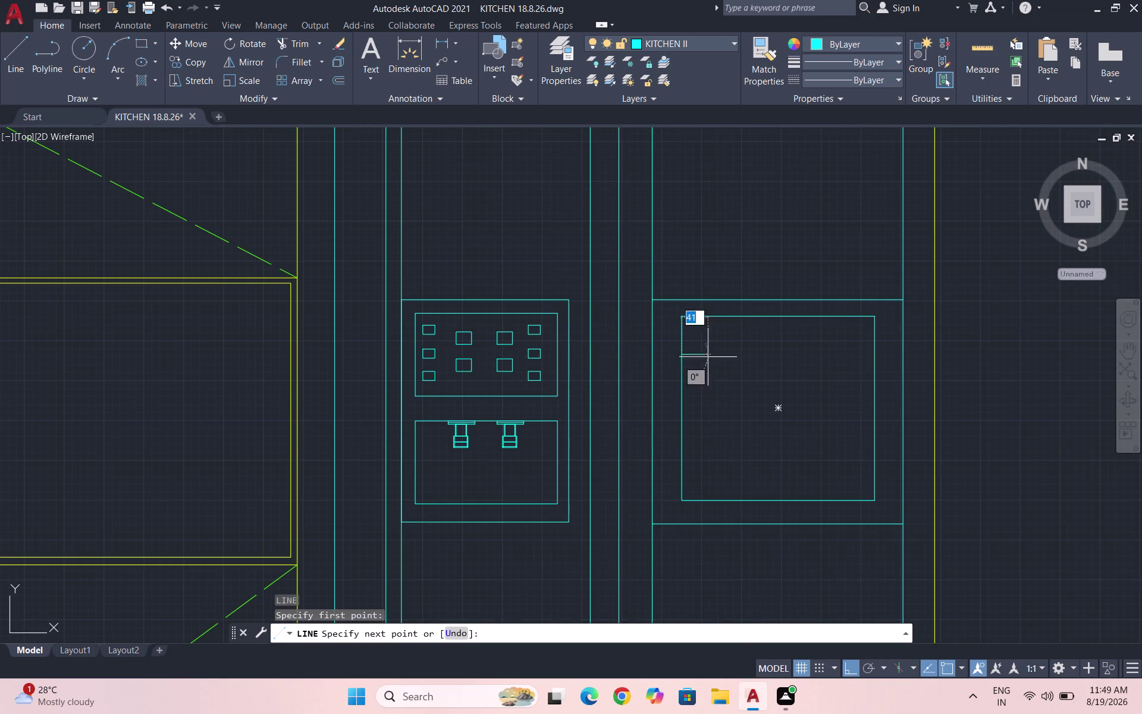
click(873, 354)
key(Escape)
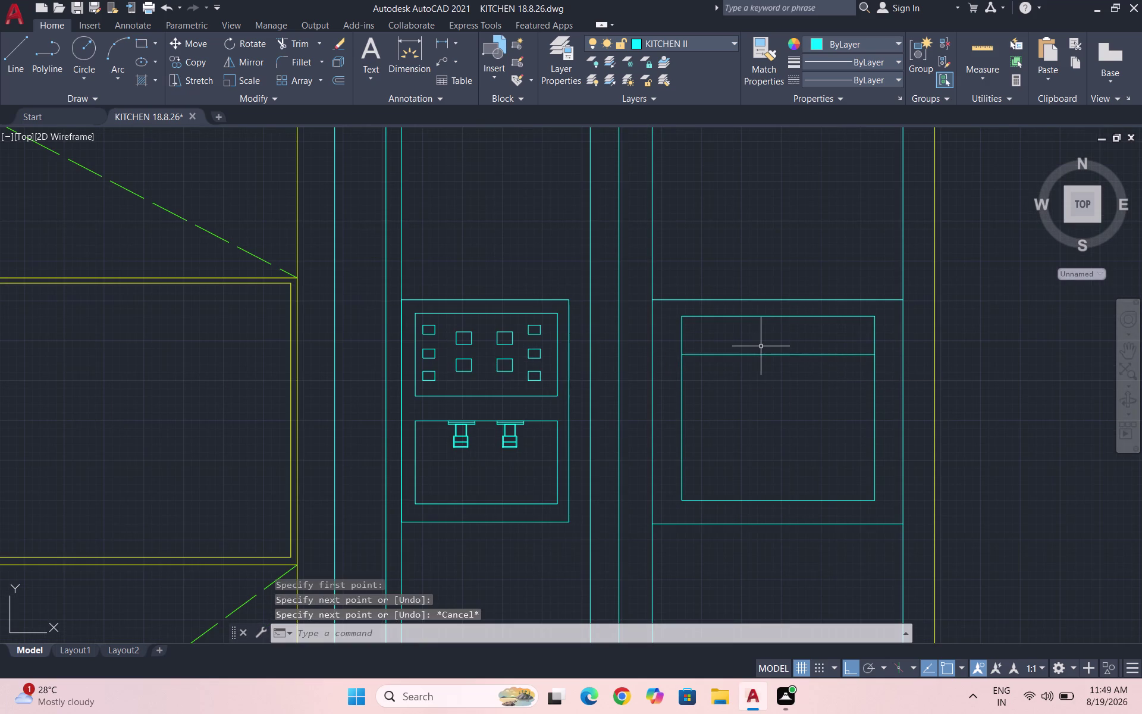
Move the new line slightly lower inside the rectangle.
click(780, 378)
click(741, 347)
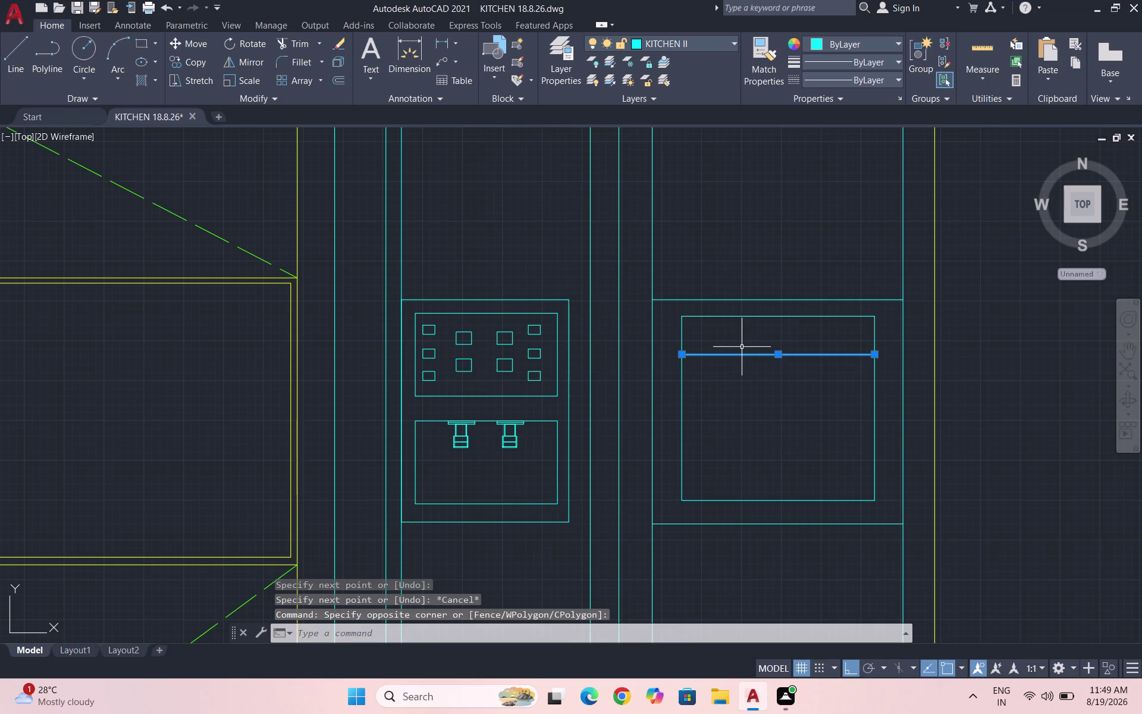
key(c)
key(BackSpace)
key(m)
key(Return)
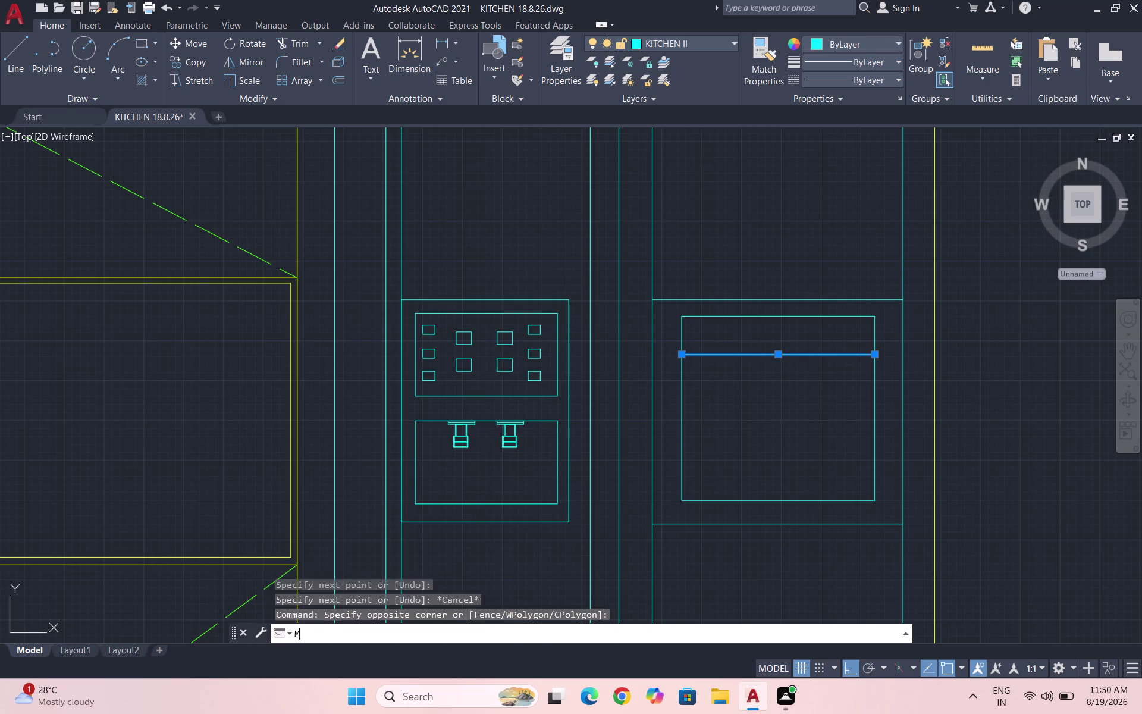
click(683, 356)
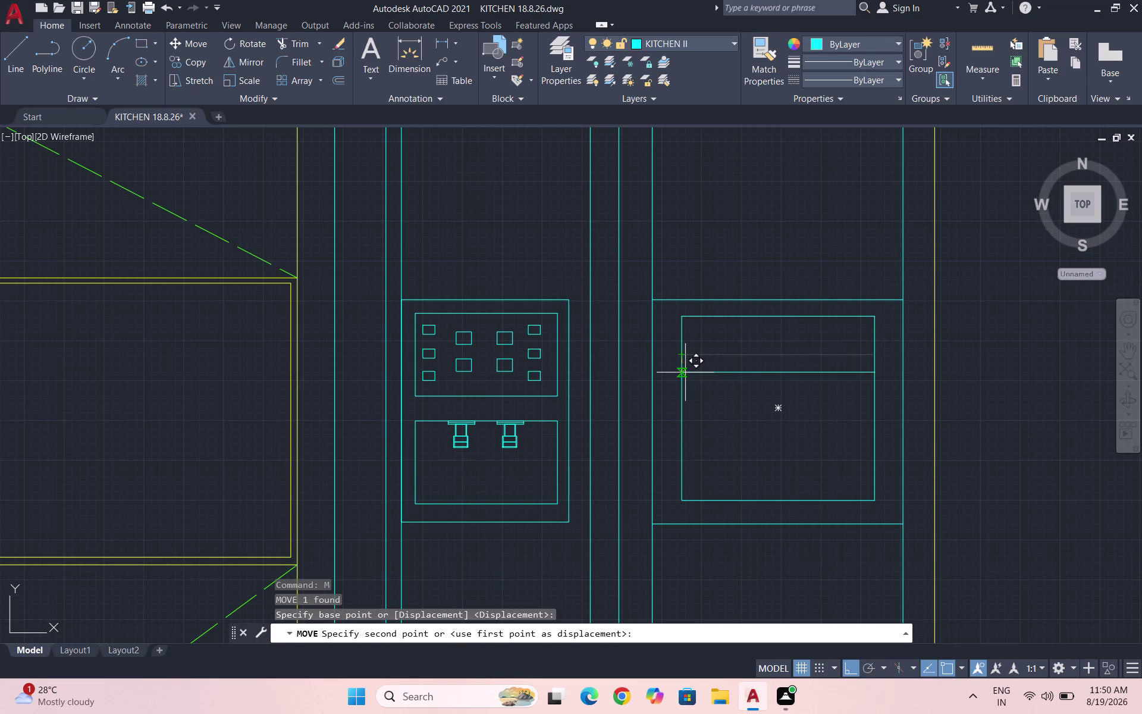
click(685, 367)
key(Escape)
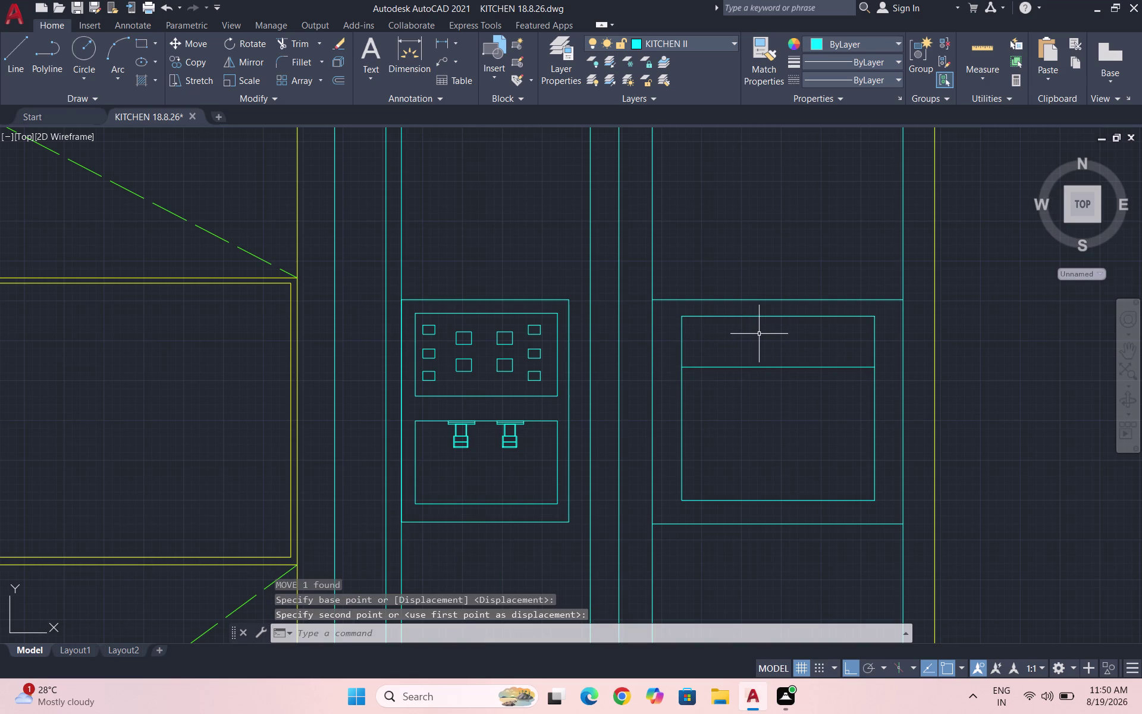
key(a)
key(Return)
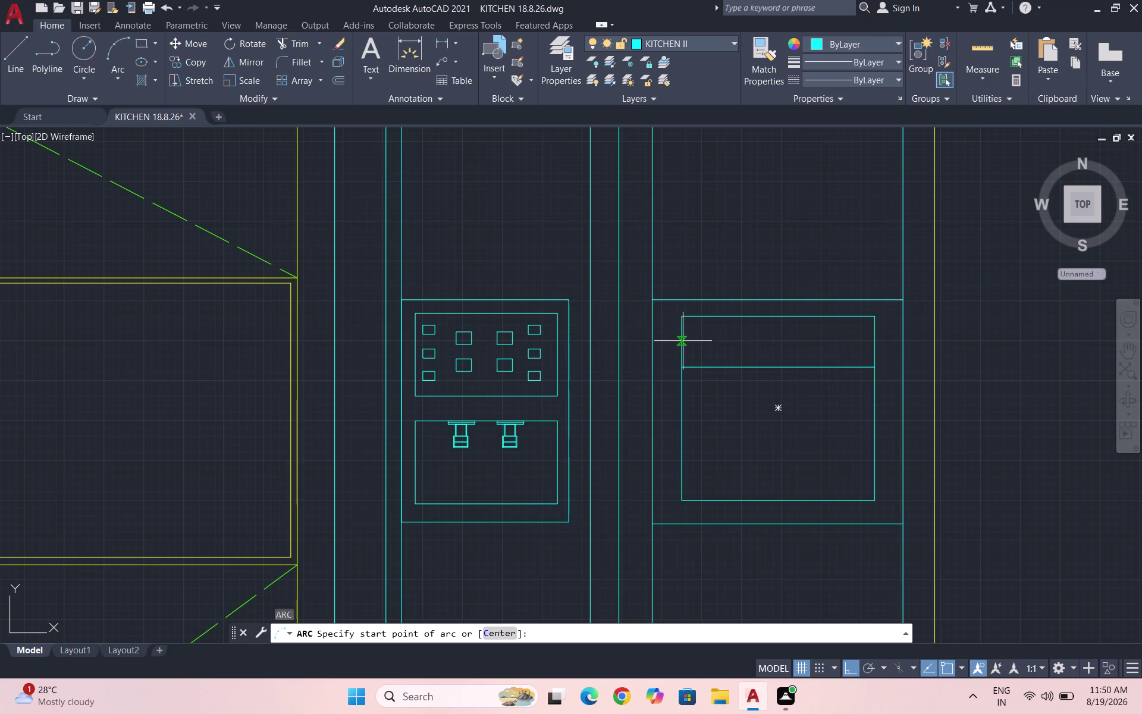
Draw a shallow arc across the right door's inner rectangle below its top strip.
click(683, 341)
click(873, 345)
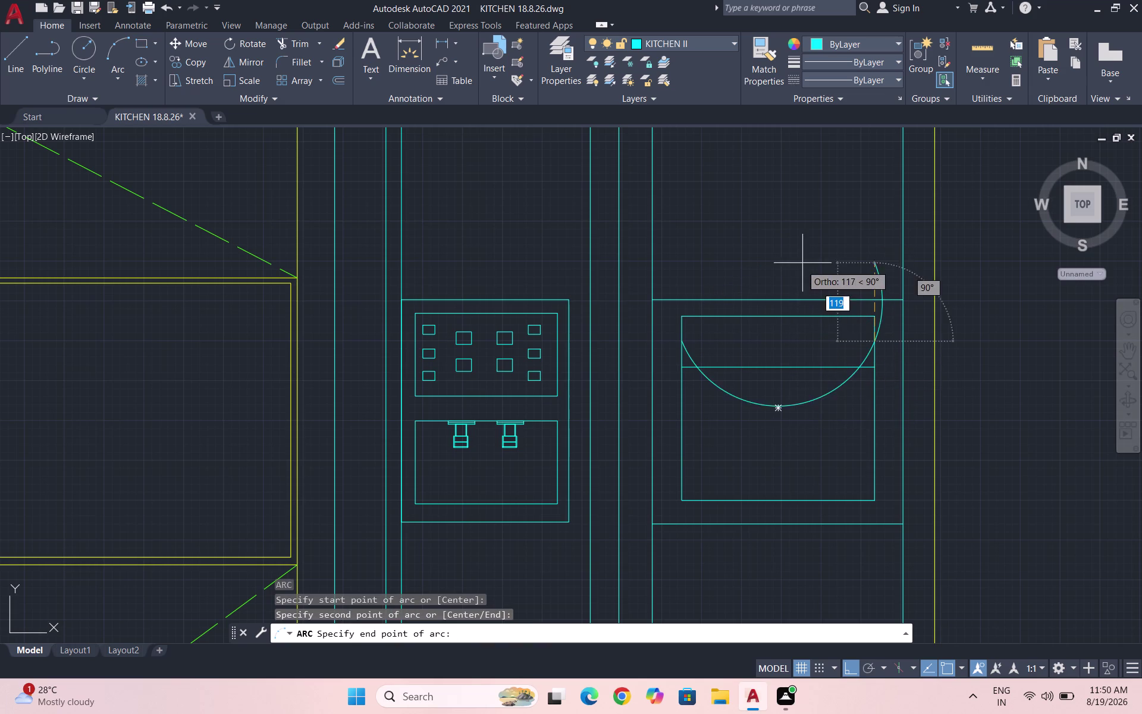
scroll(down, 3)
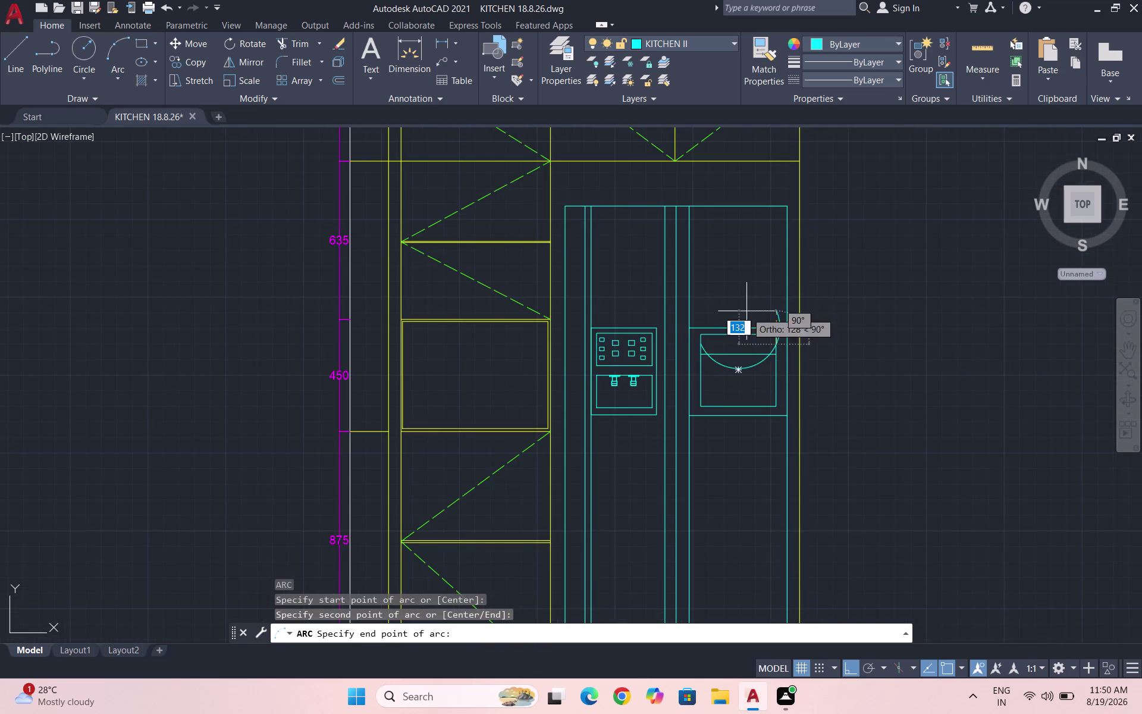
scroll(up, 3)
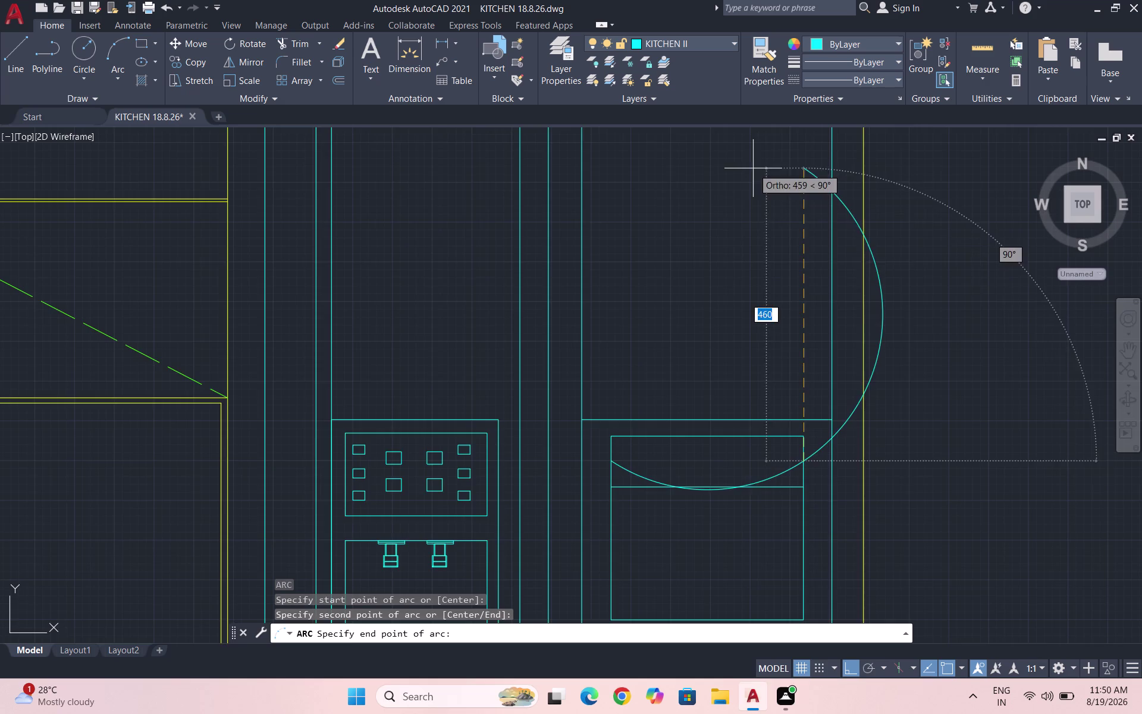
scroll(down, 3)
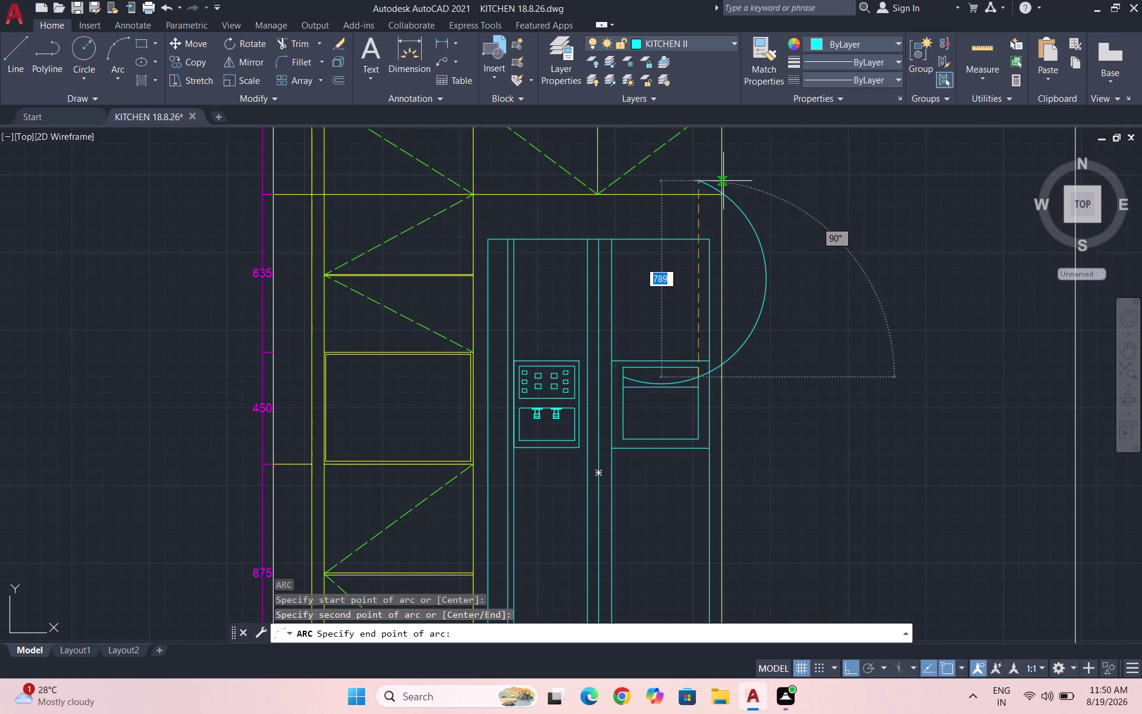
click(724, 180)
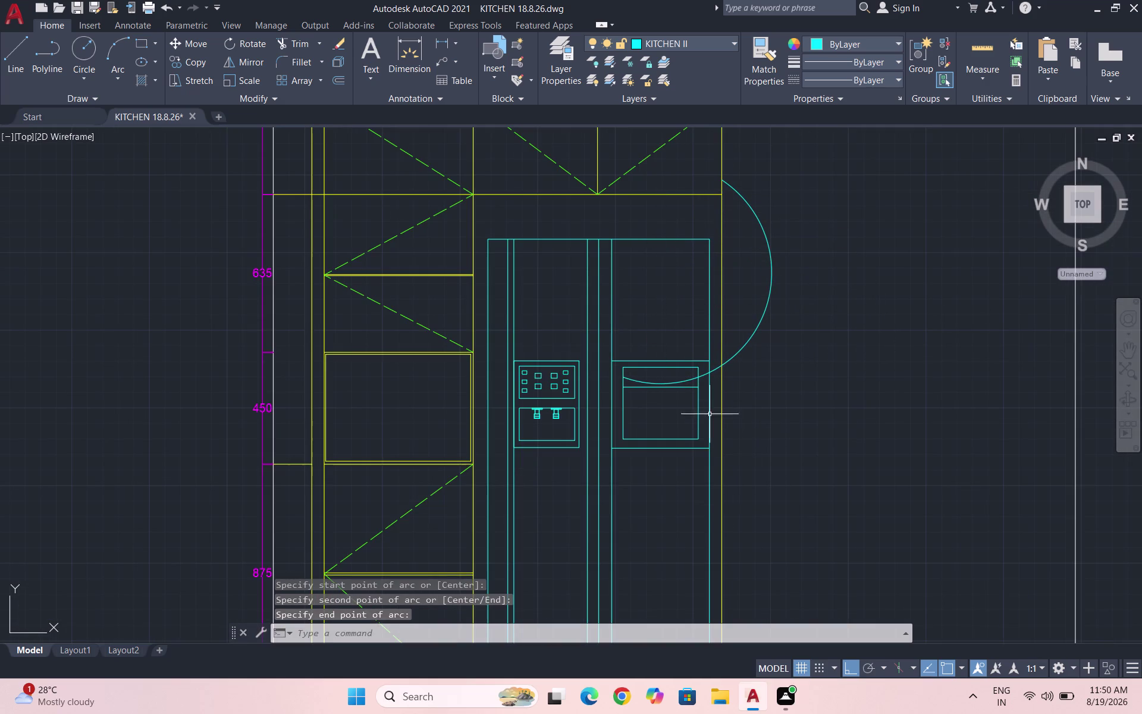
Trim away the arc's three excess portions with TR.
text(TR)
key(Return)
key(Return)
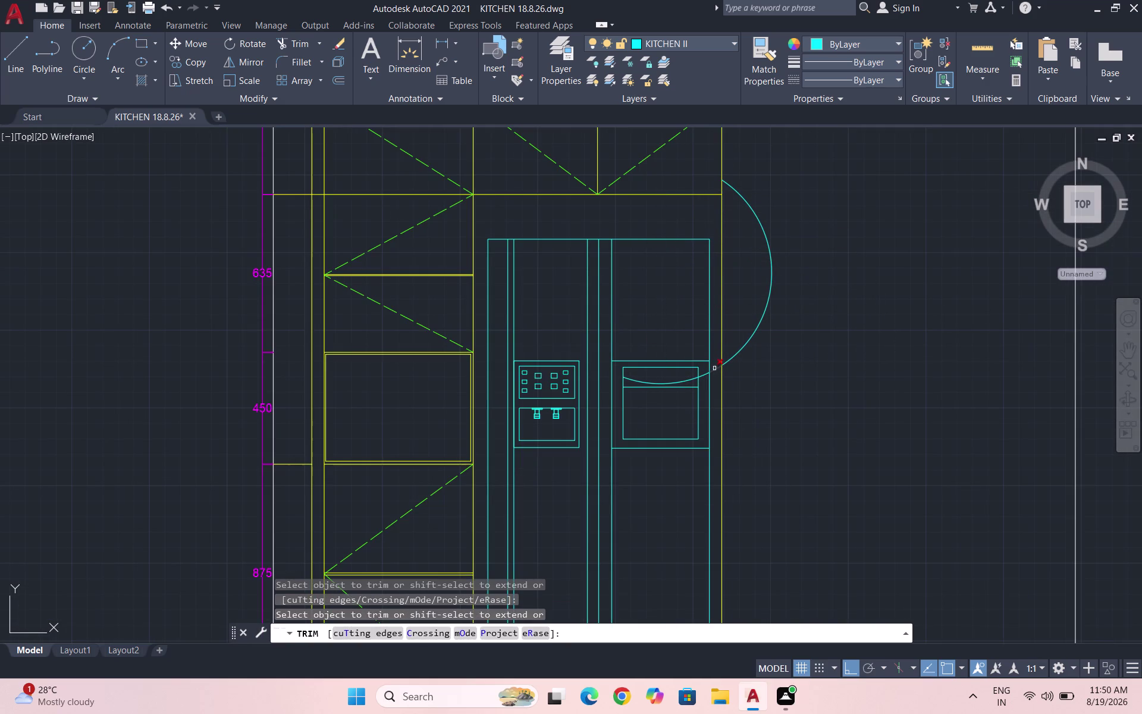
click(704, 376)
click(720, 368)
click(733, 359)
key(Escape)
key(Escape)
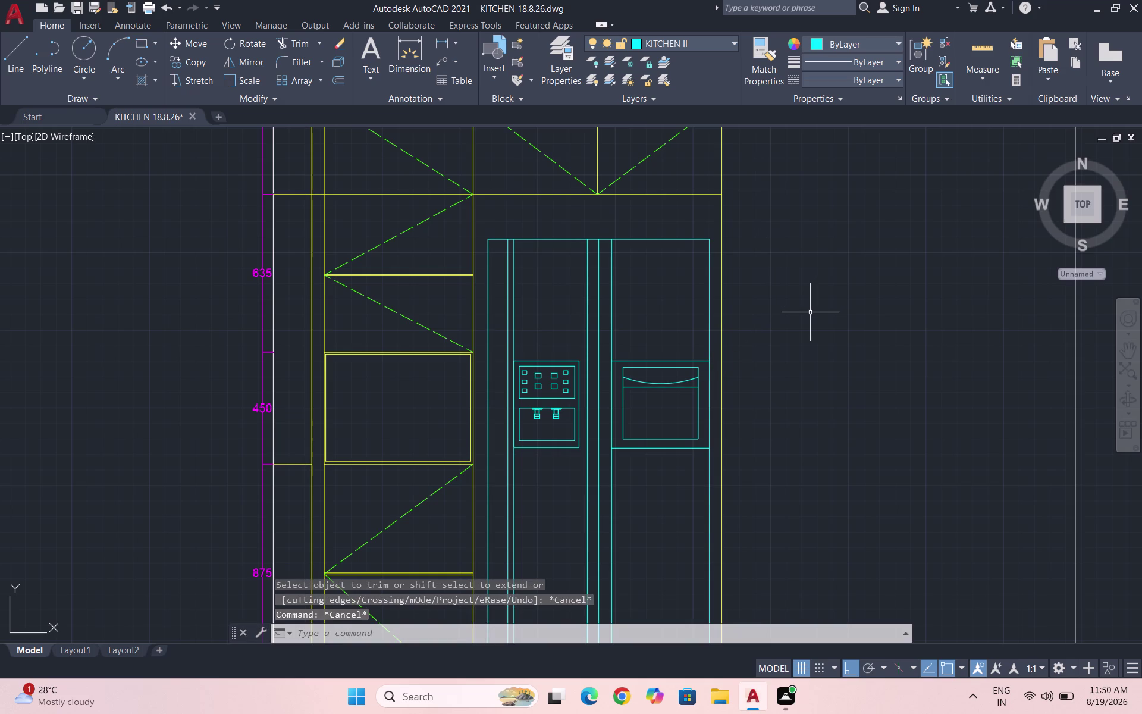
Save the drawing and zoom to the refrigerator base.
key(ctrl+s)
key(ctrl+a)
scroll(down, 3)
key(Escape)
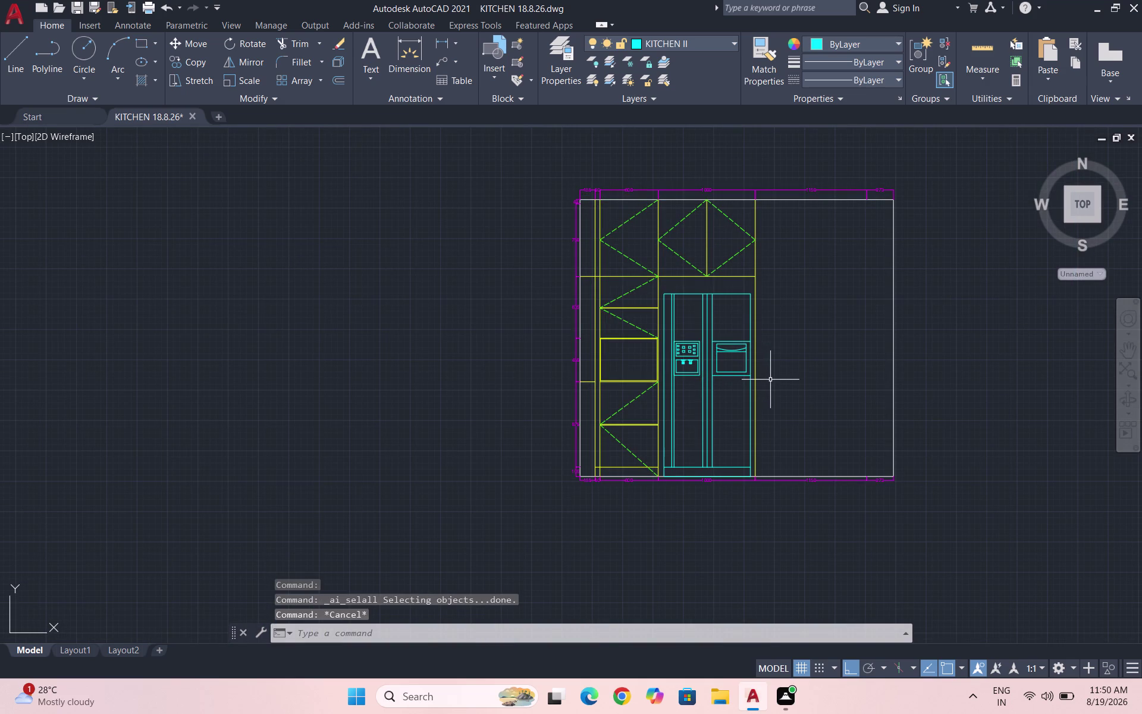
key(ctrl+s)
key(ctrl+s)
key(ctrl+s)
scroll(down, 3)
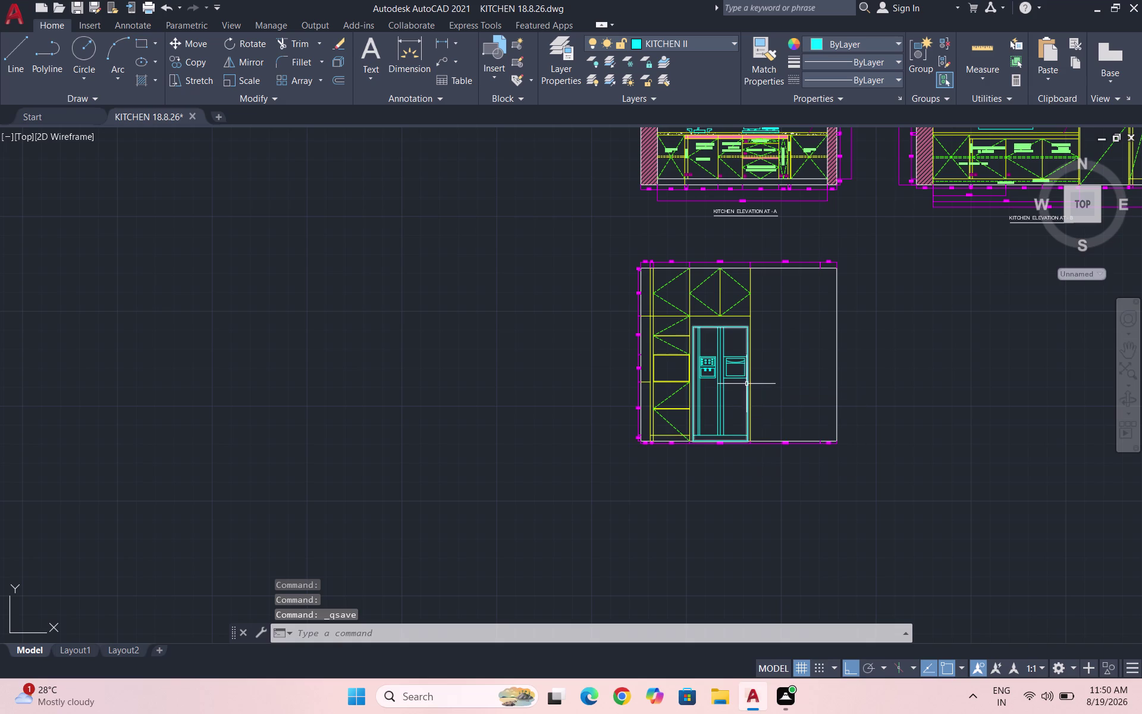
scroll(up, 3)
scroll(up, 3)
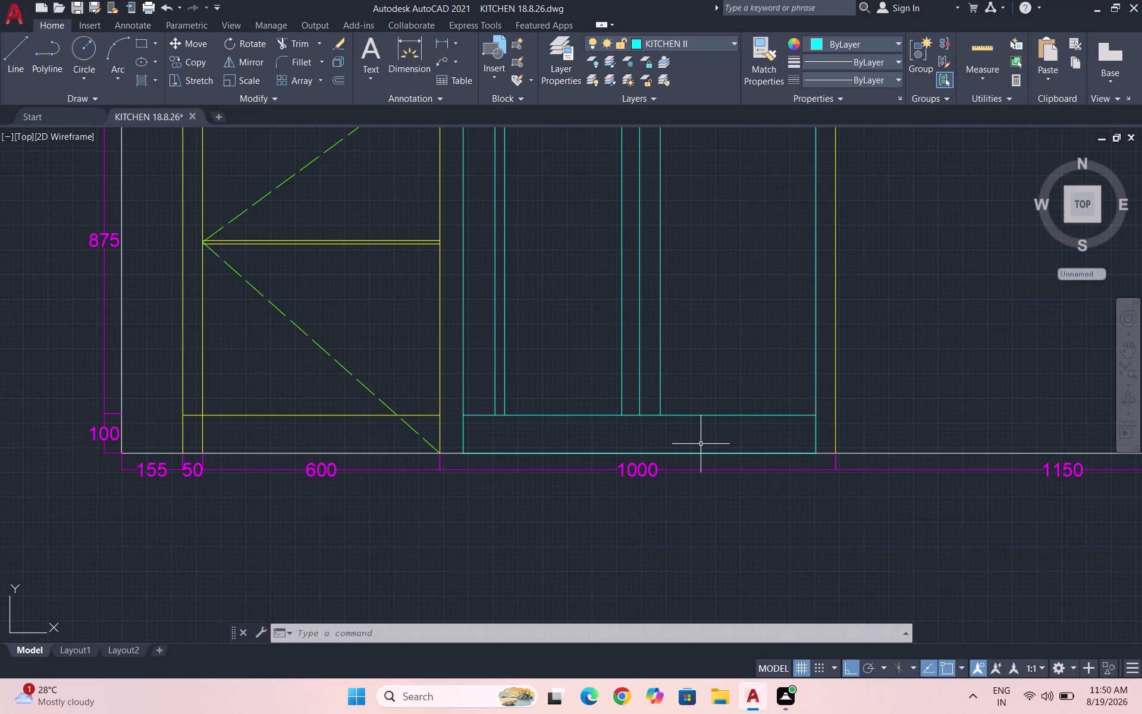
Draw a short horizontal line at the base band's left inner edge.
key(l)
key(Return)
scroll(up, 3)
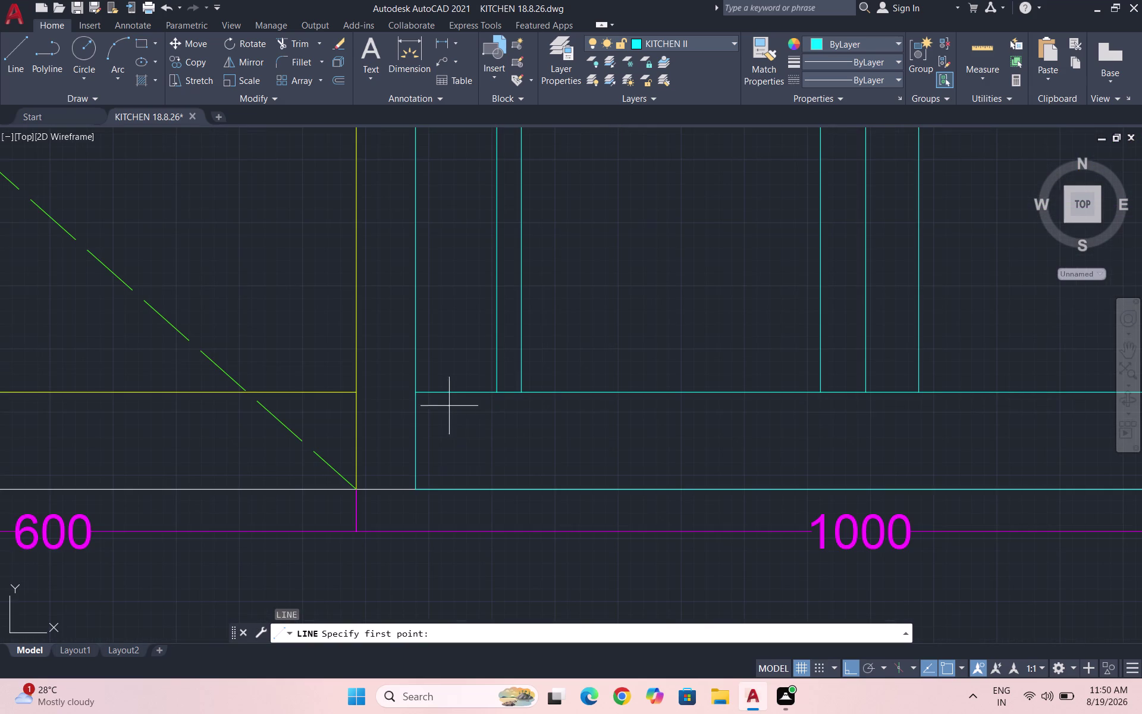
click(416, 413)
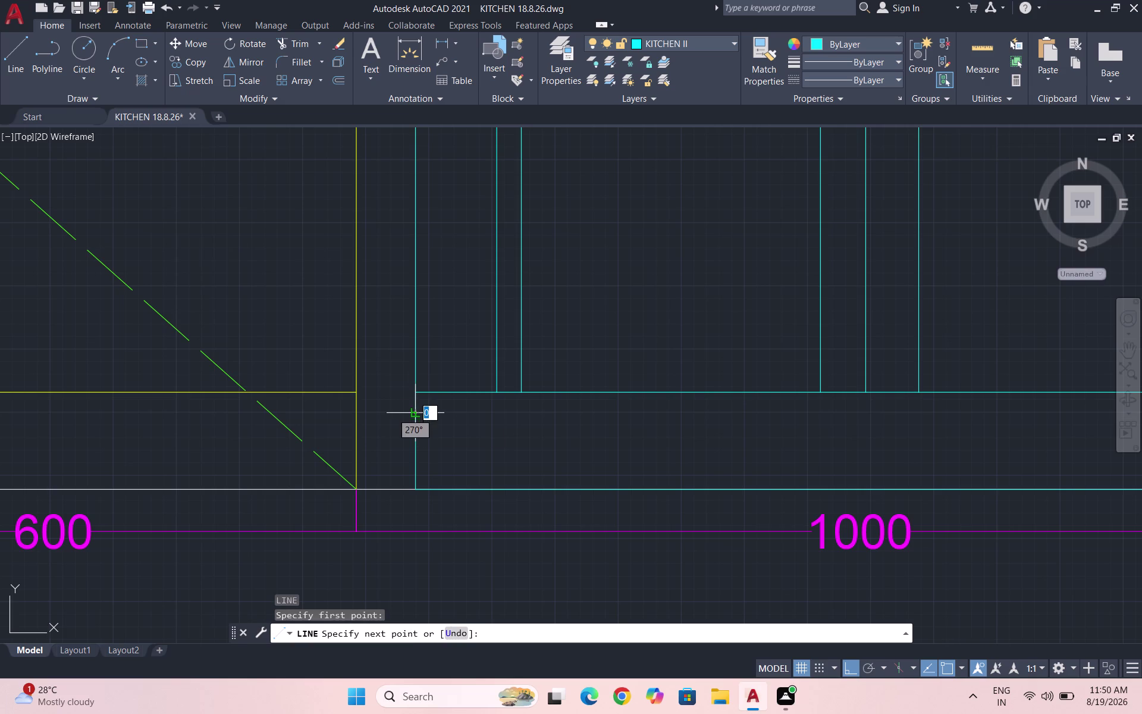
click(556, 413)
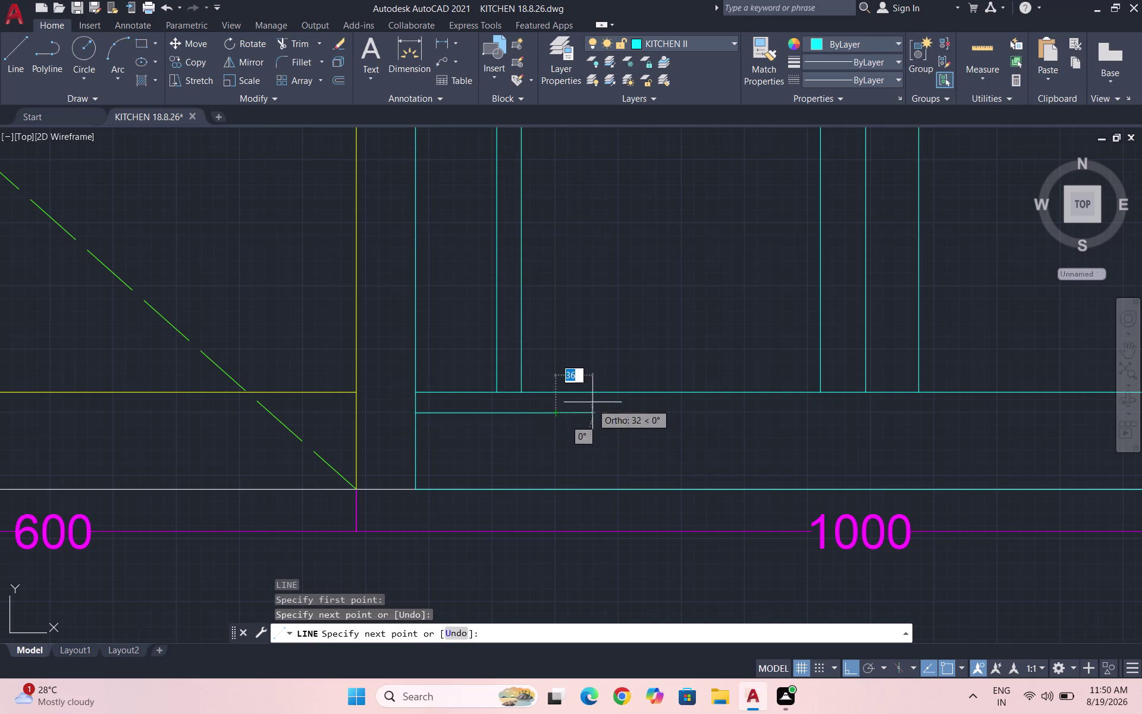
key(space)
scroll(down, 3)
key(space)
scroll(up, 3)
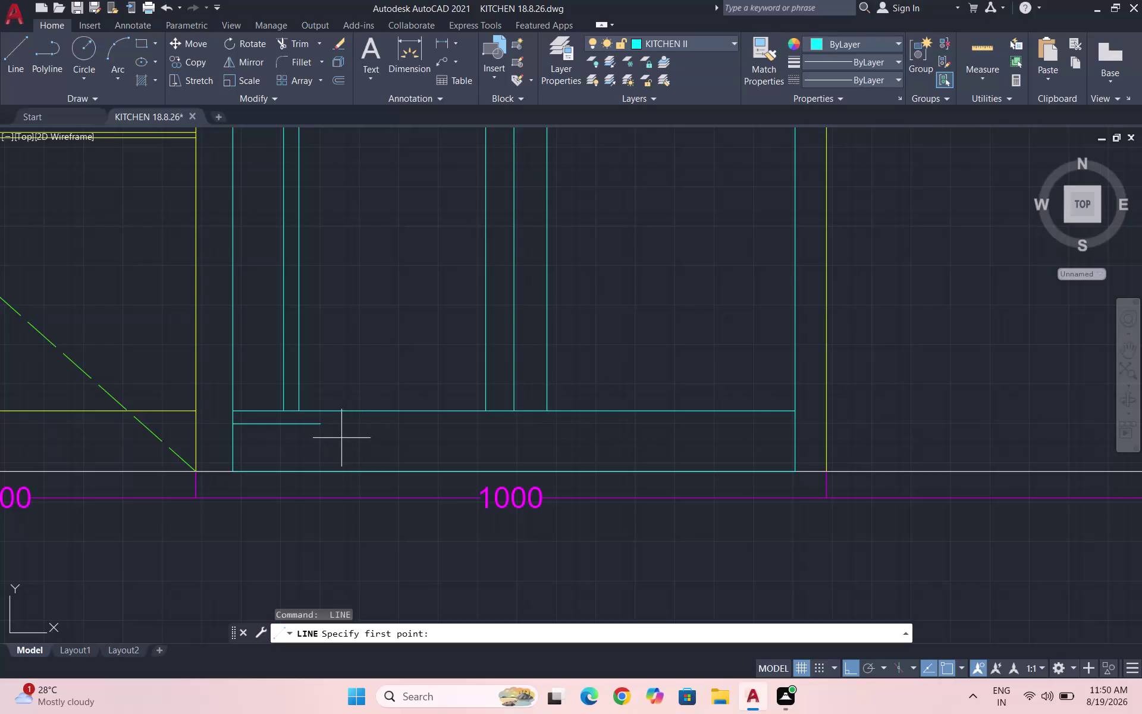
key(Escape)
Copy the short line to the base band's right edge.
click(322, 427)
click(280, 423)
text(CO)
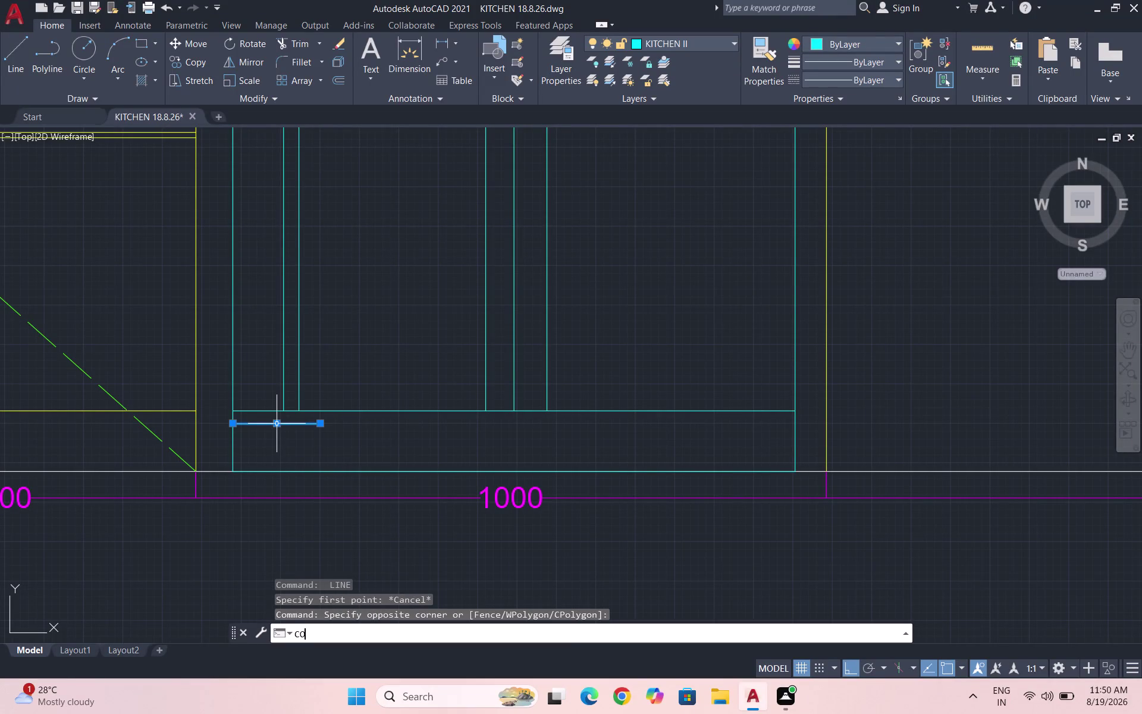
key(Return)
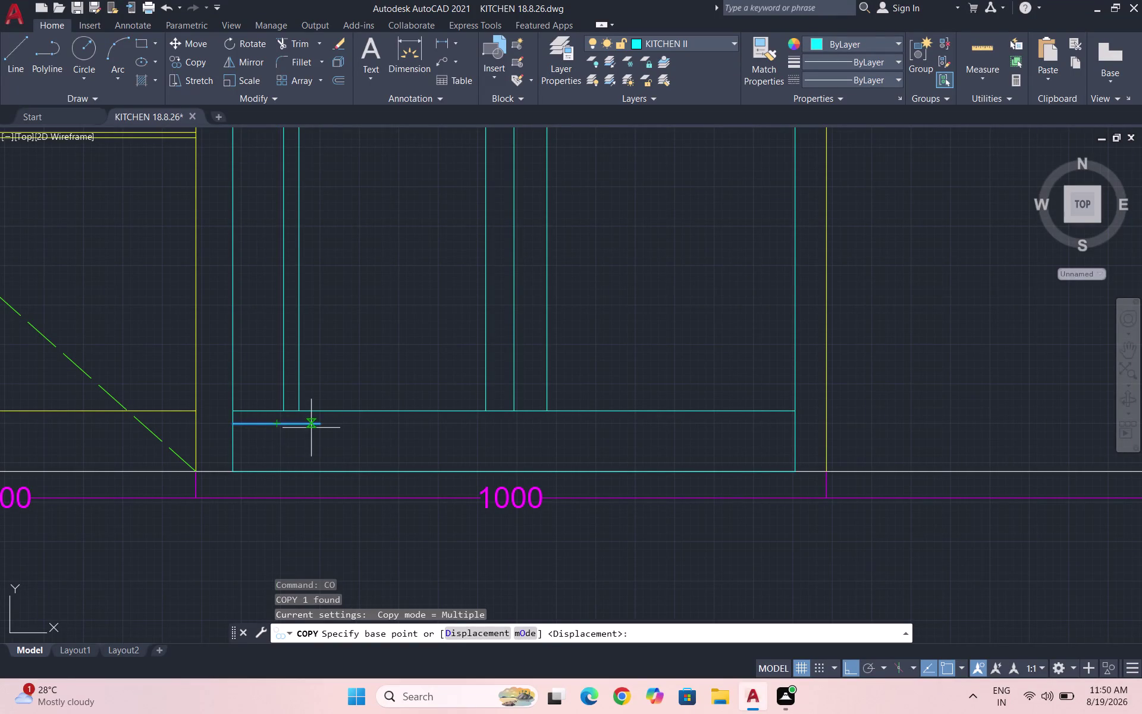
click(322, 427)
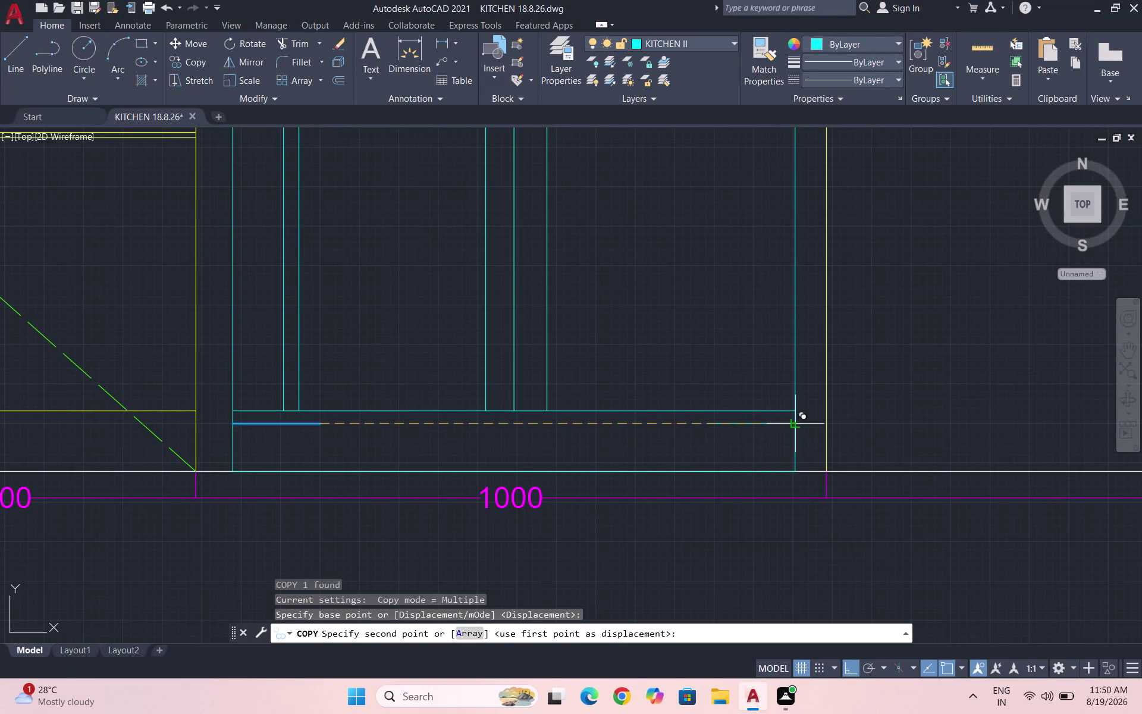
click(797, 424)
key(Escape)
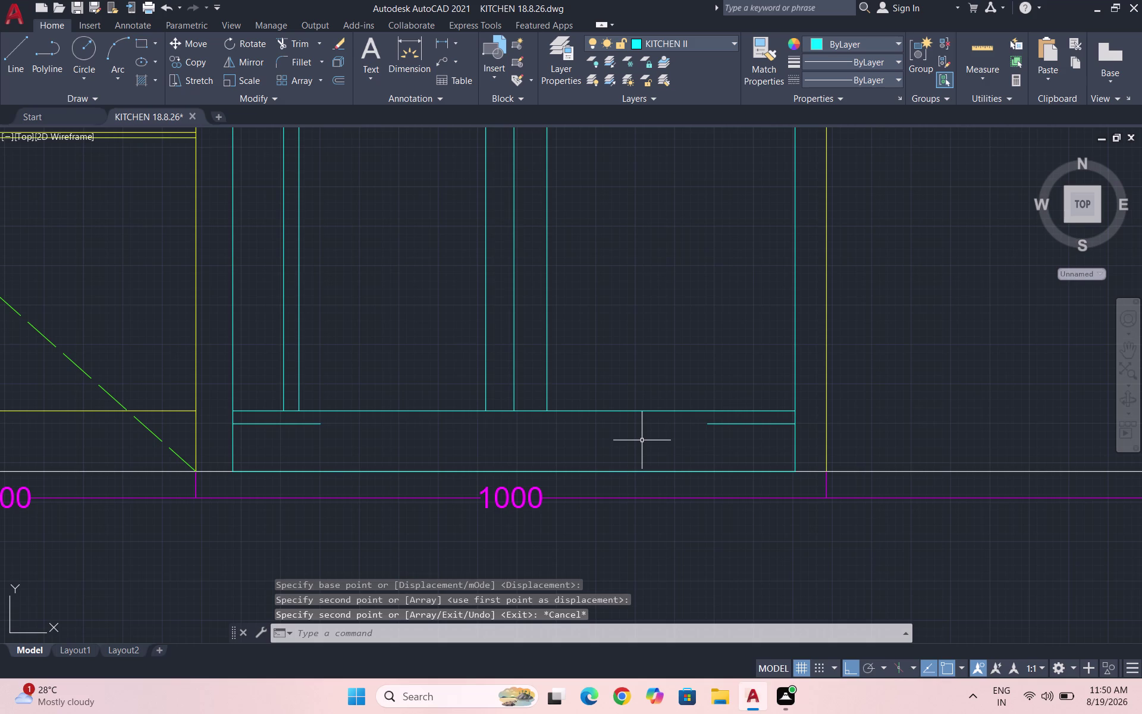
Draw the left and right slanted plinth sides down from the short lines.
key(l)
key(Return)
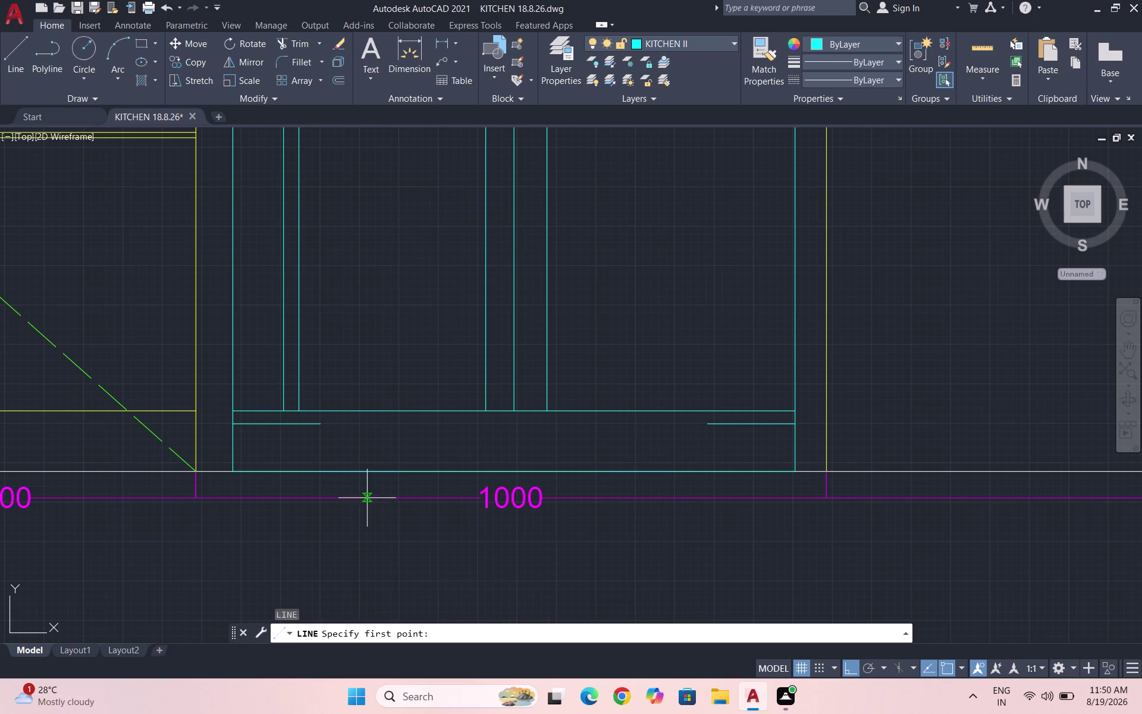
click(322, 427)
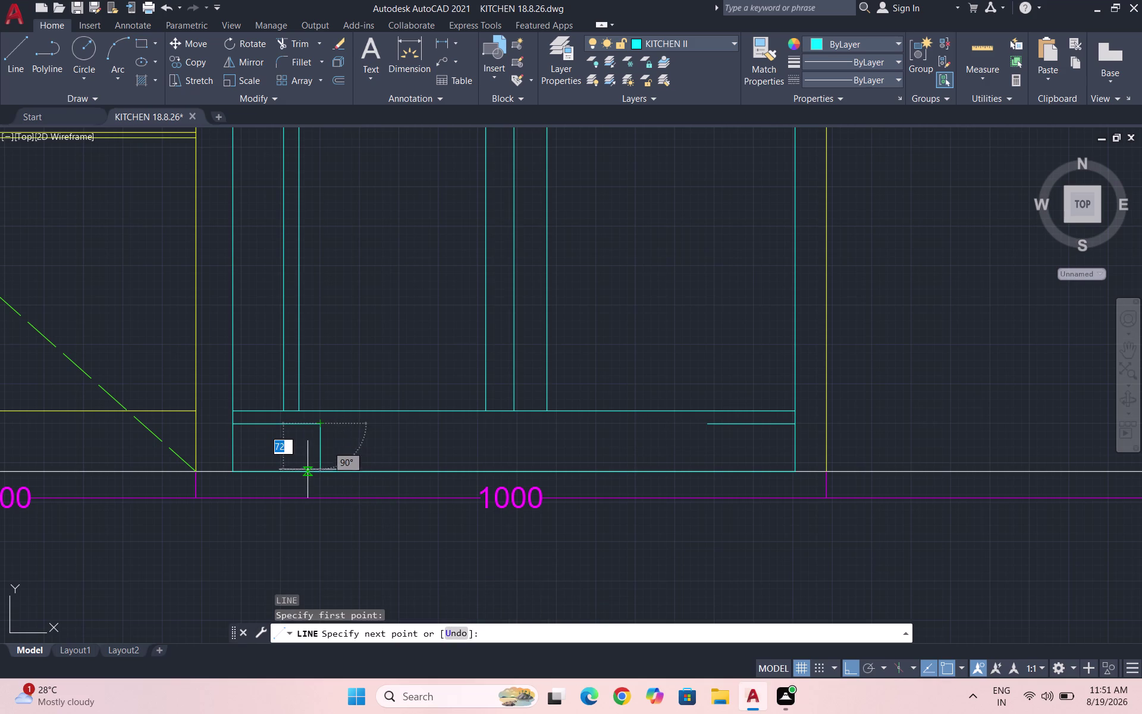
click(311, 466)
key(Escape)
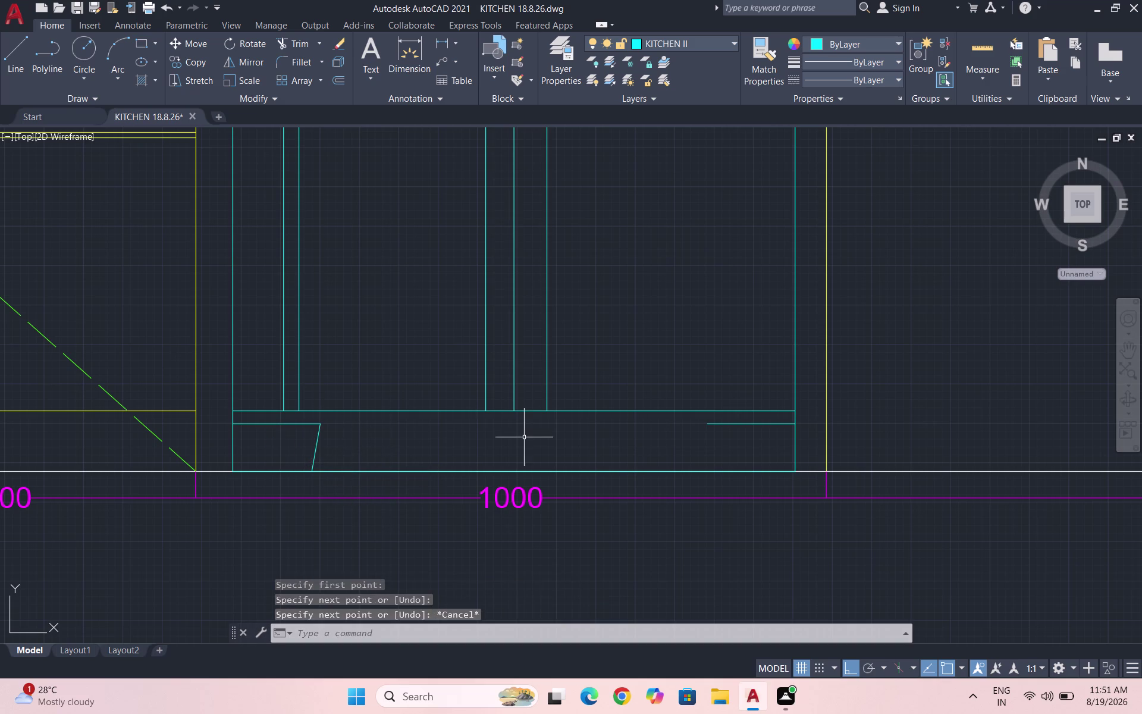
key(space)
click(709, 424)
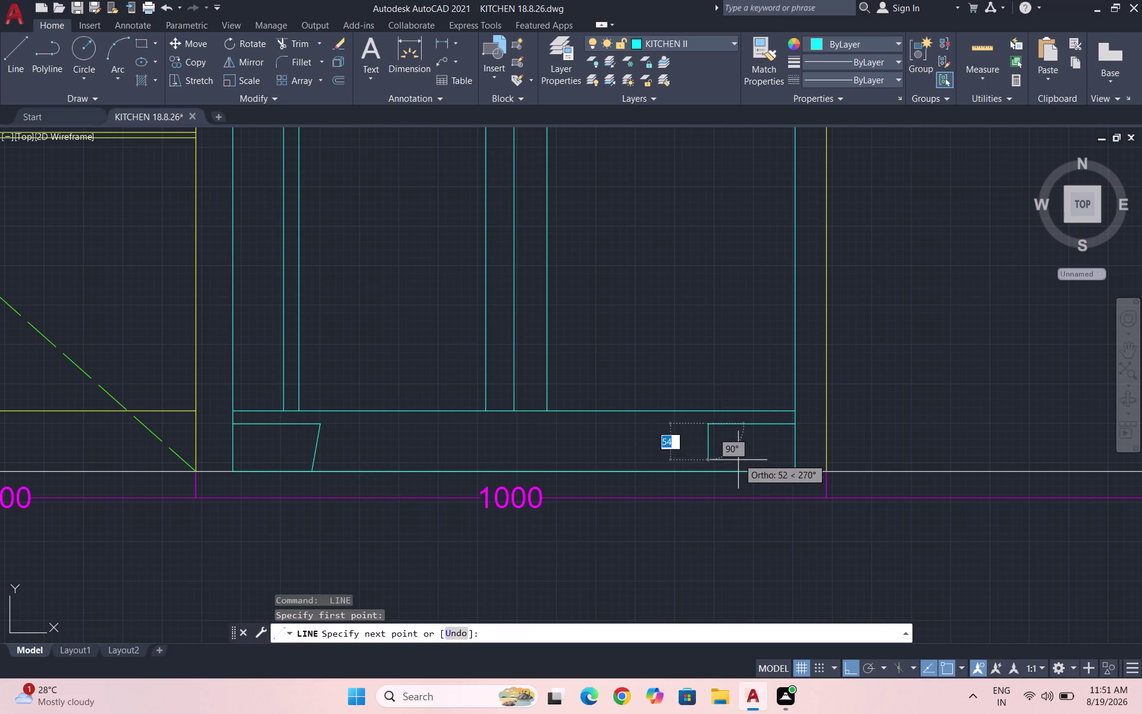
click(720, 466)
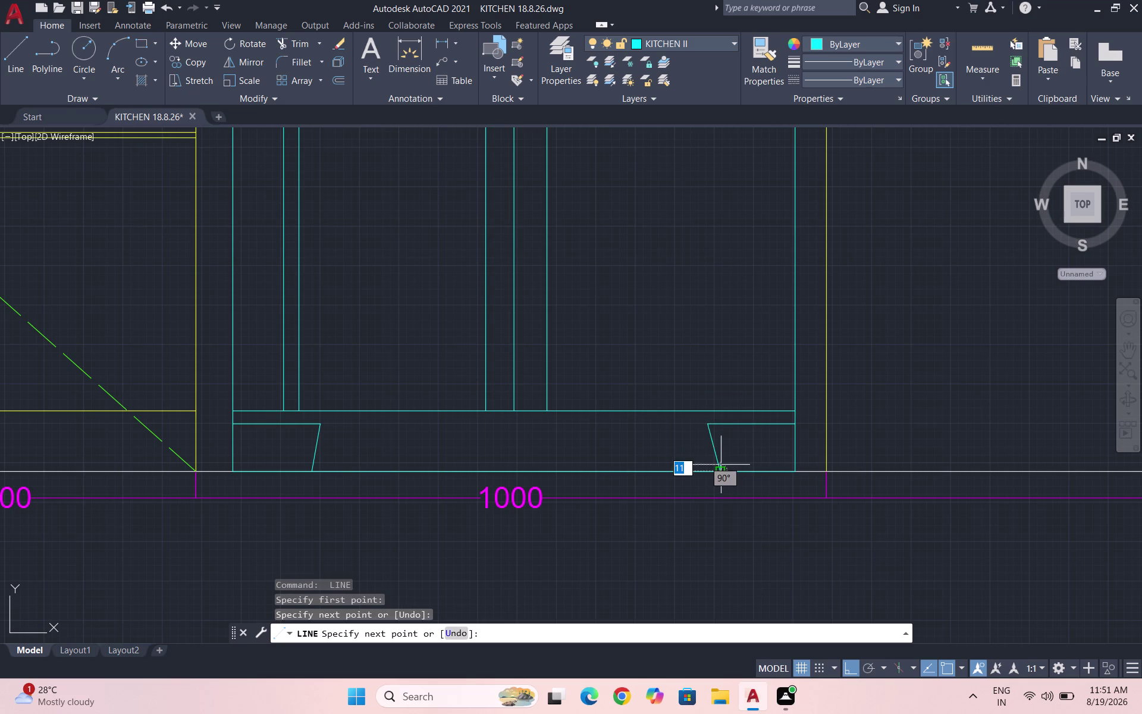
key(Escape)
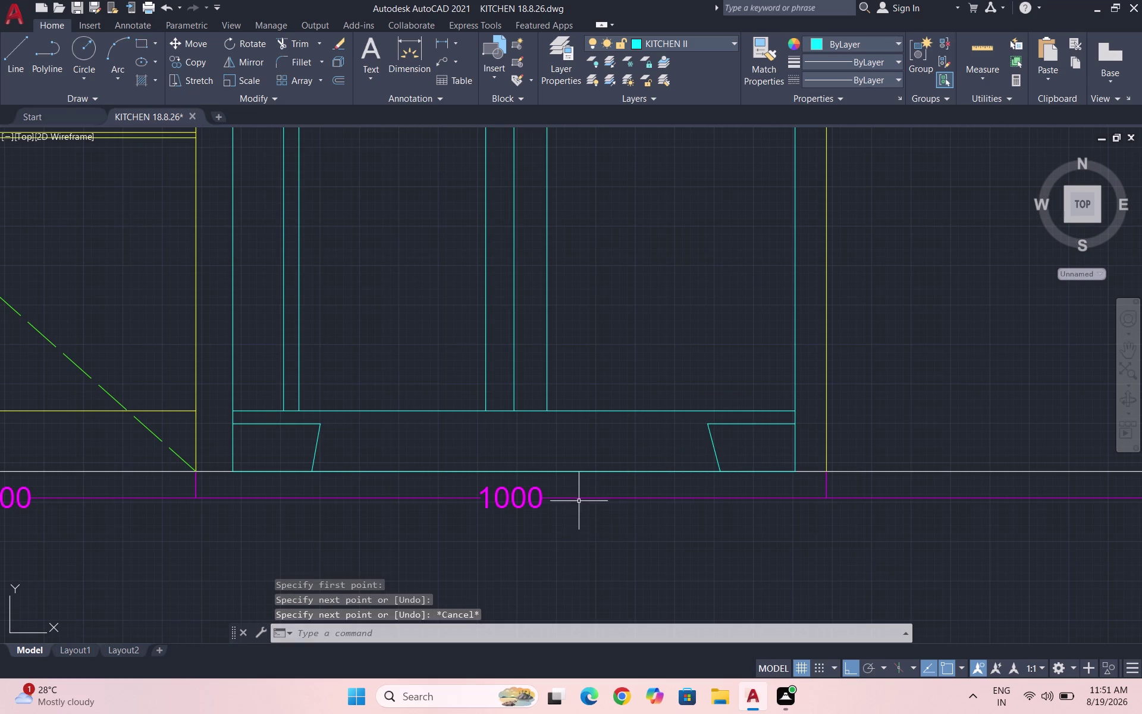
Draw three horizontal lines spanning between the slanted sides at bottom, middle and top.
key(space)
scroll(up, 3)
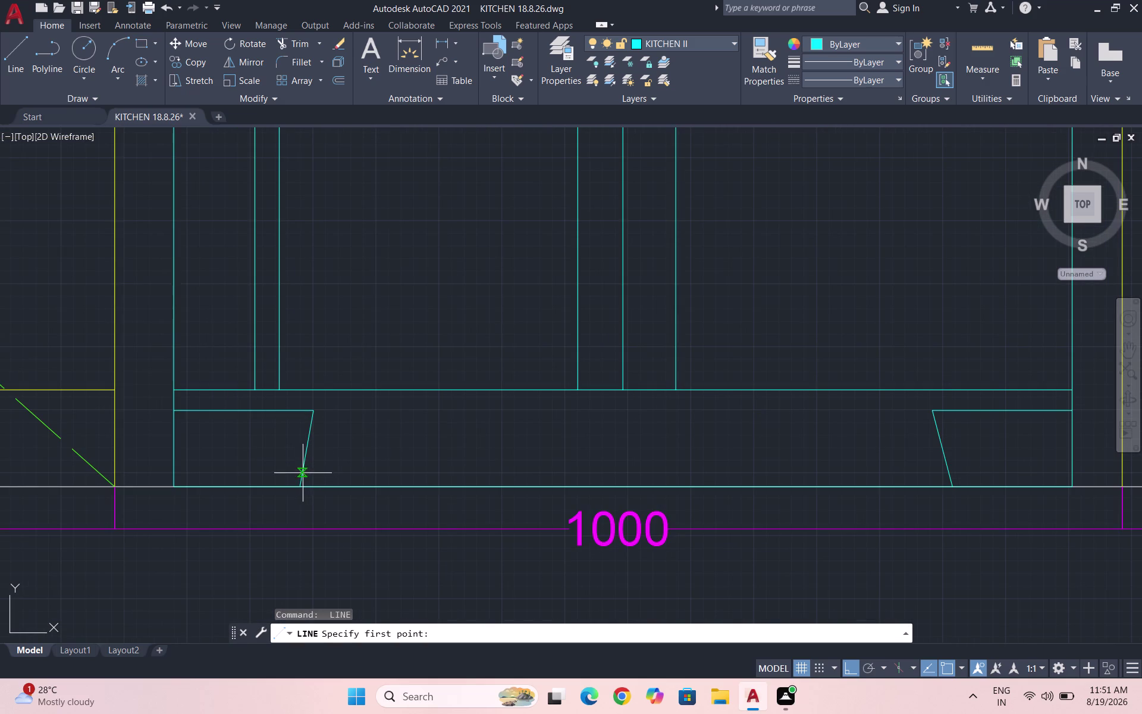
click(302, 475)
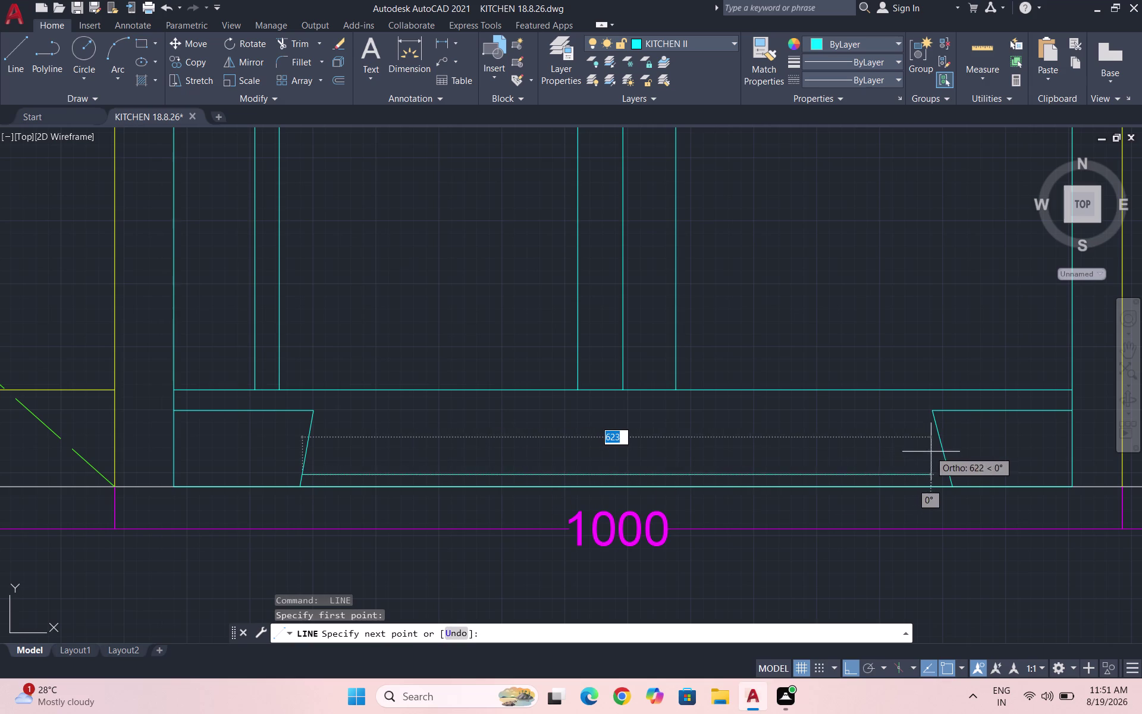
click(950, 475)
key(Escape)
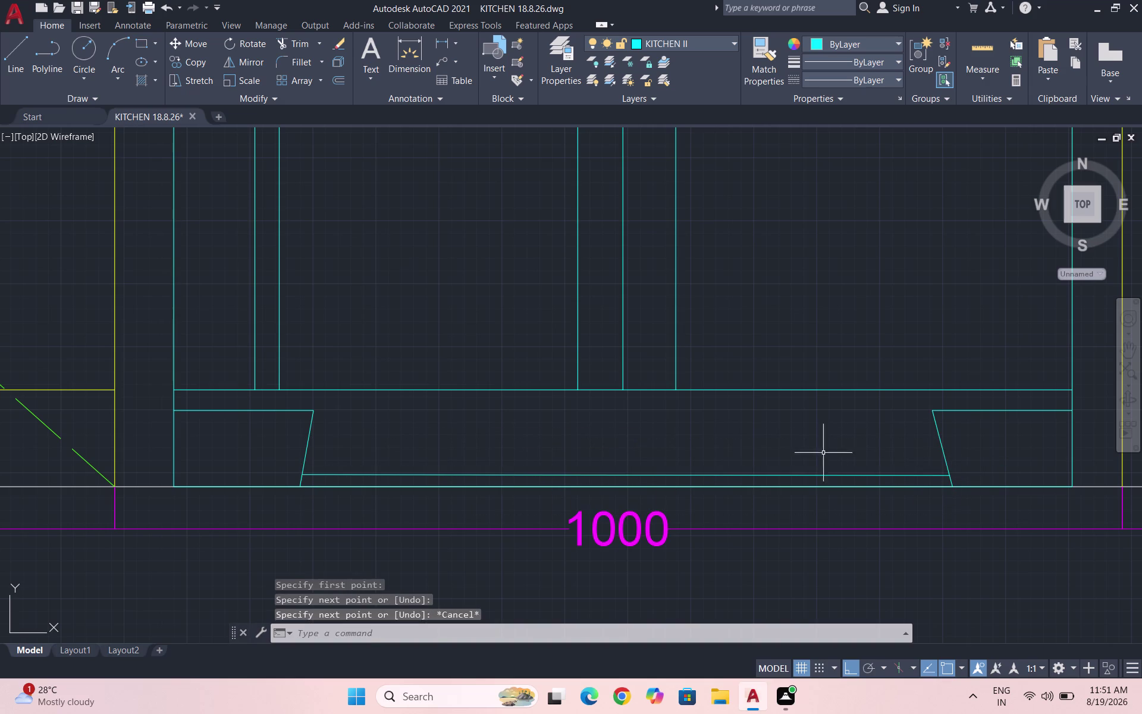
key(space)
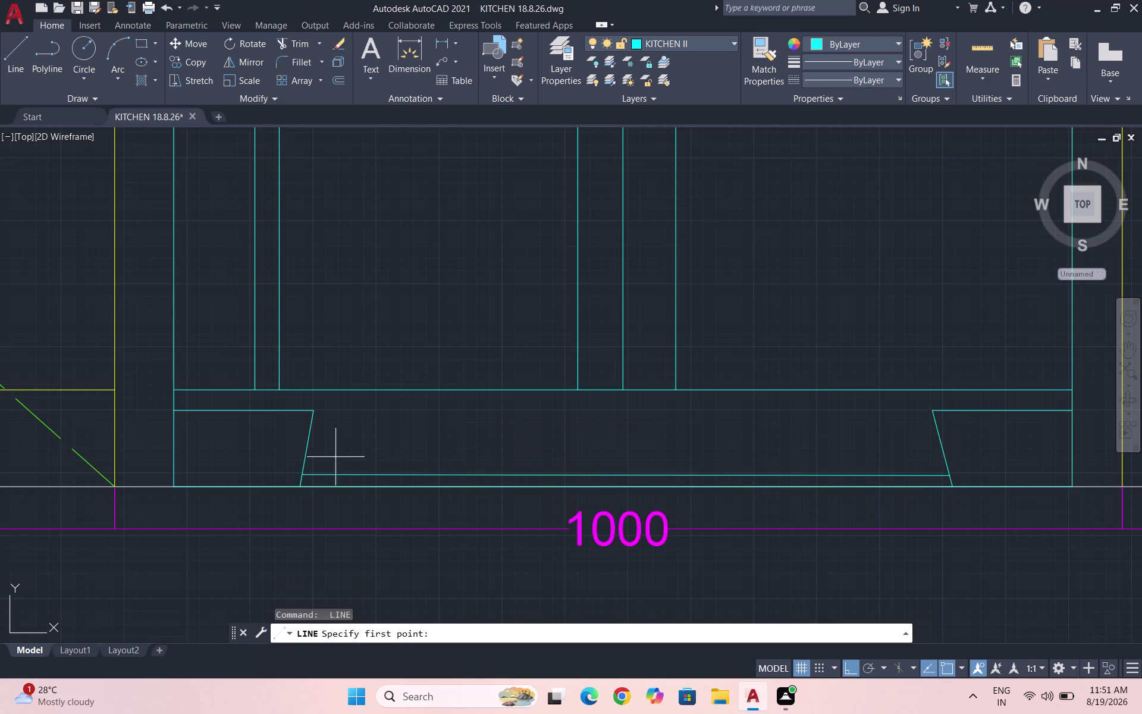
click(307, 444)
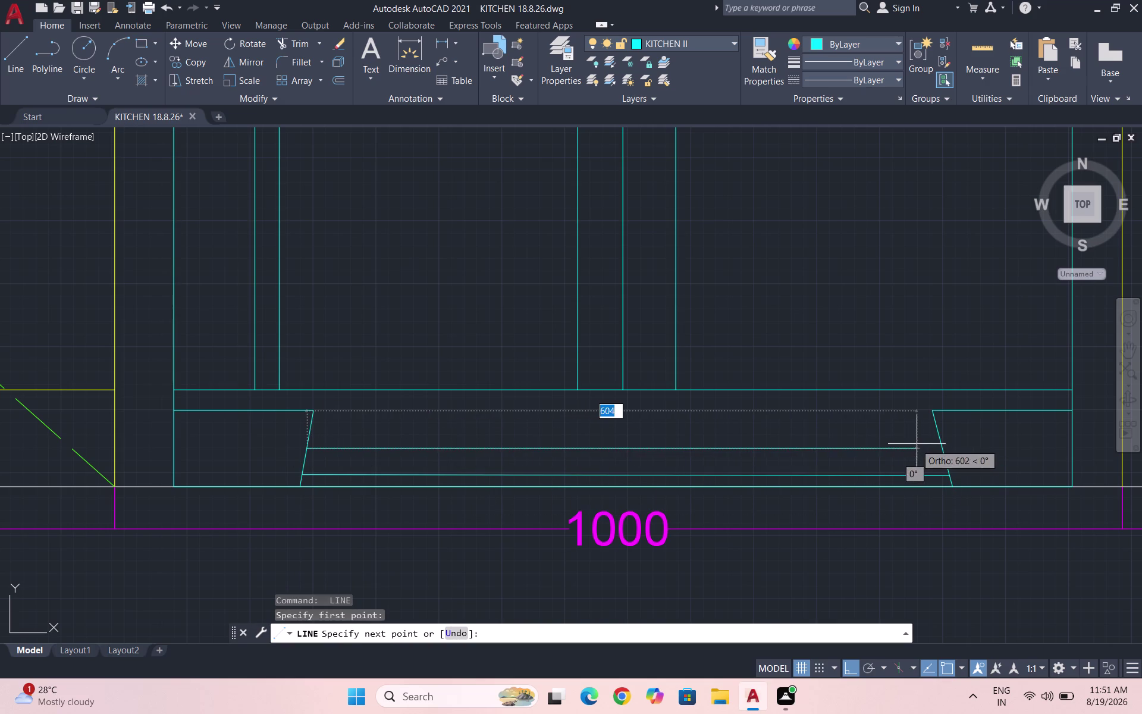
click(941, 448)
key(Escape)
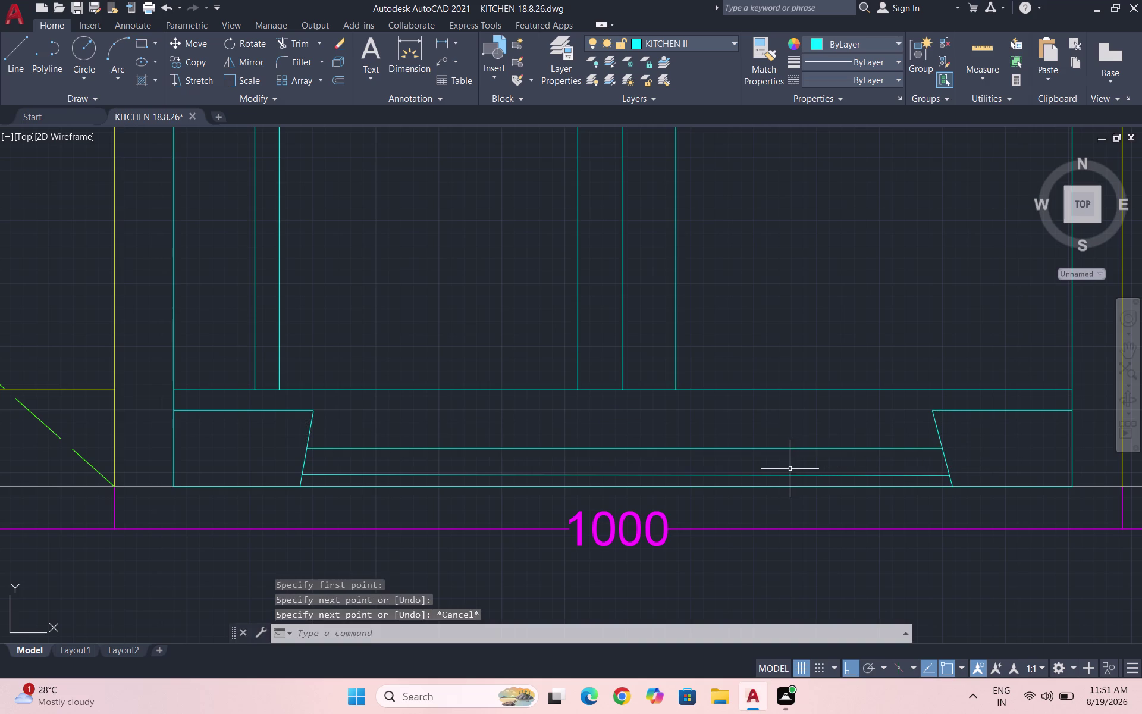
key(space)
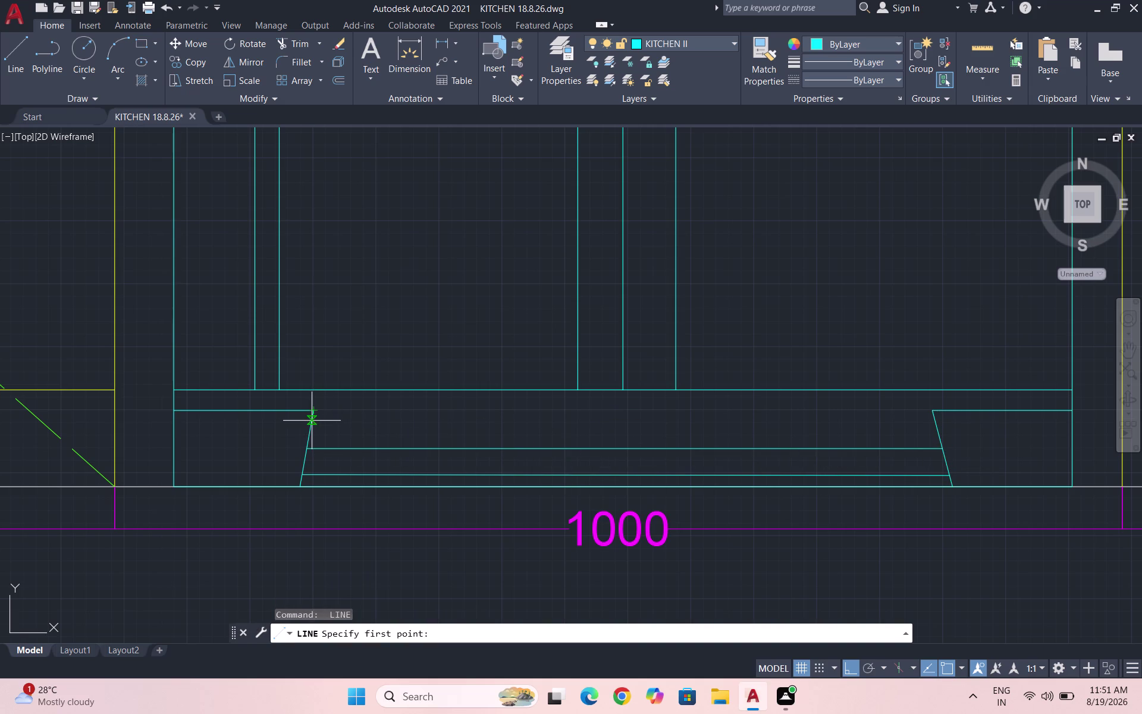
click(311, 419)
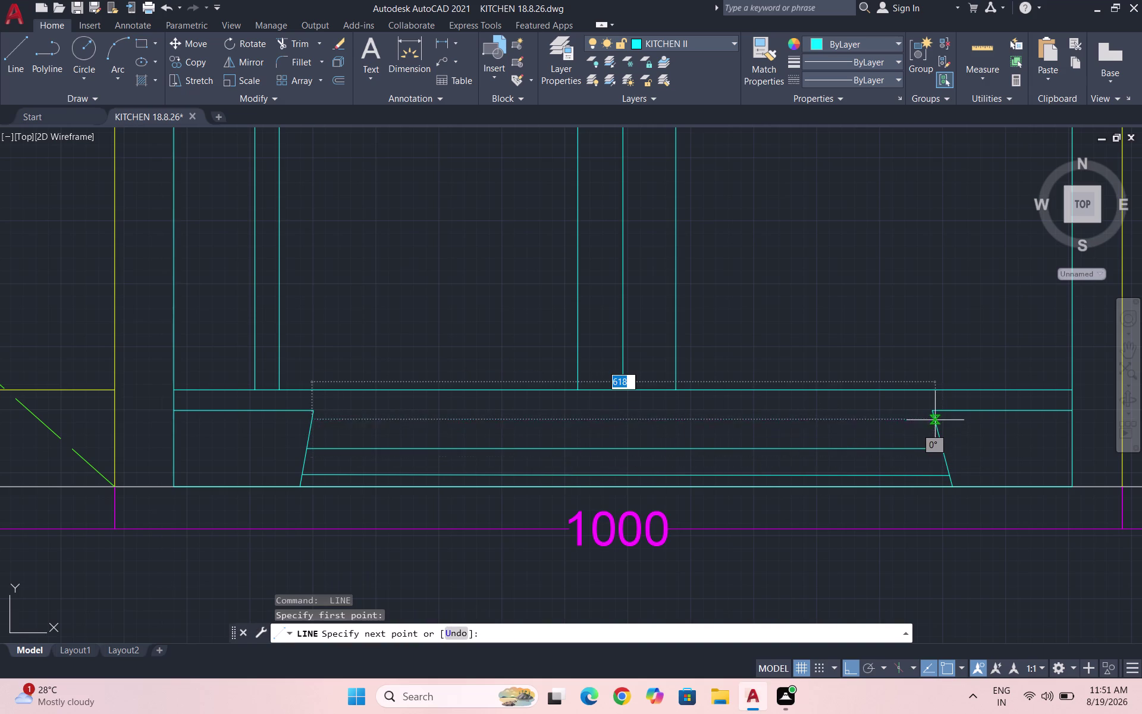
click(936, 418)
key(Escape)
scroll(down, 3)
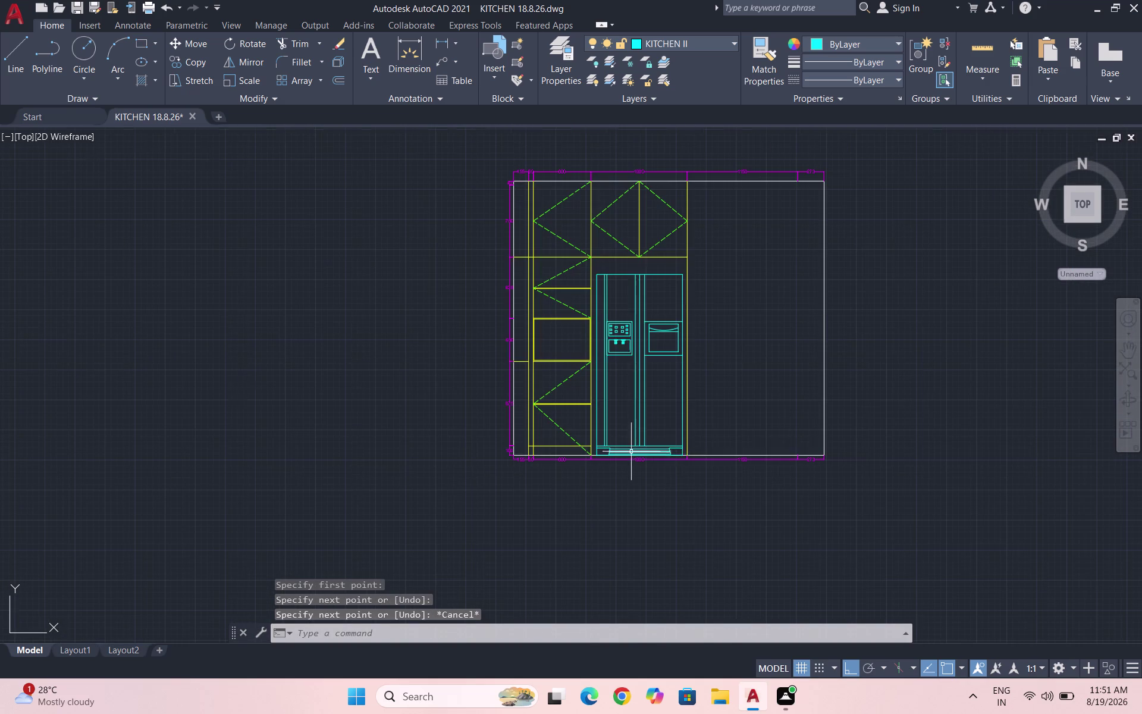
Save the KITCHEN drawing and zoom out to show all kitchen elevations.
key(ctrl+s)
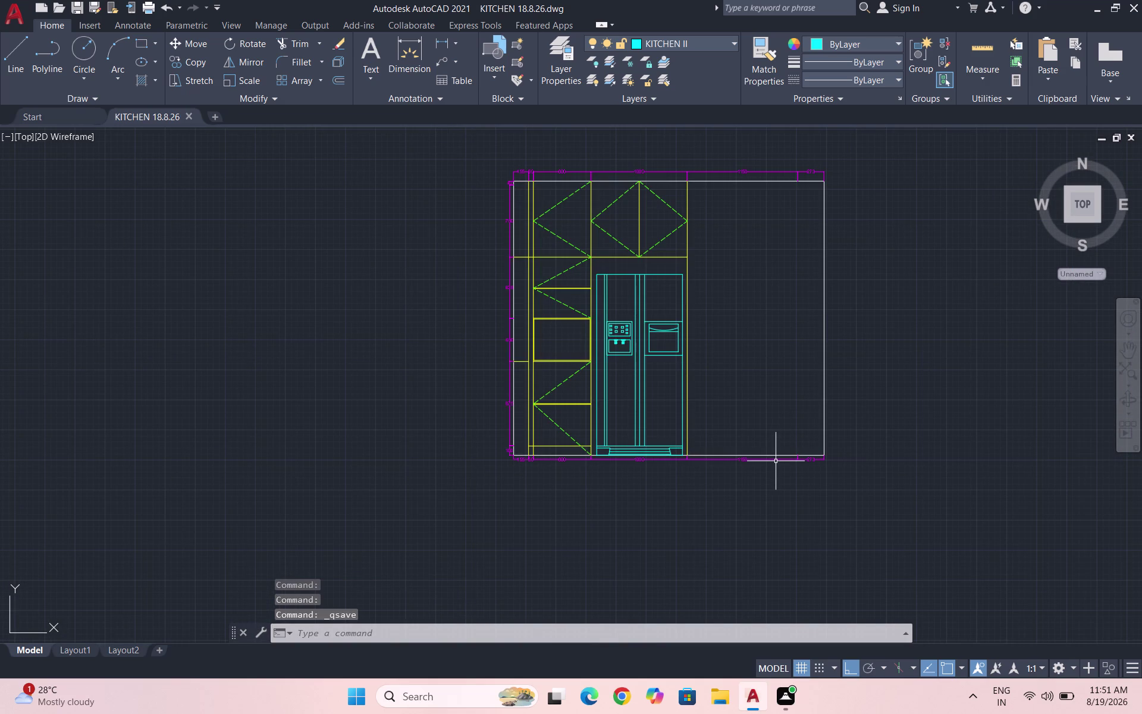
scroll(down, 3)
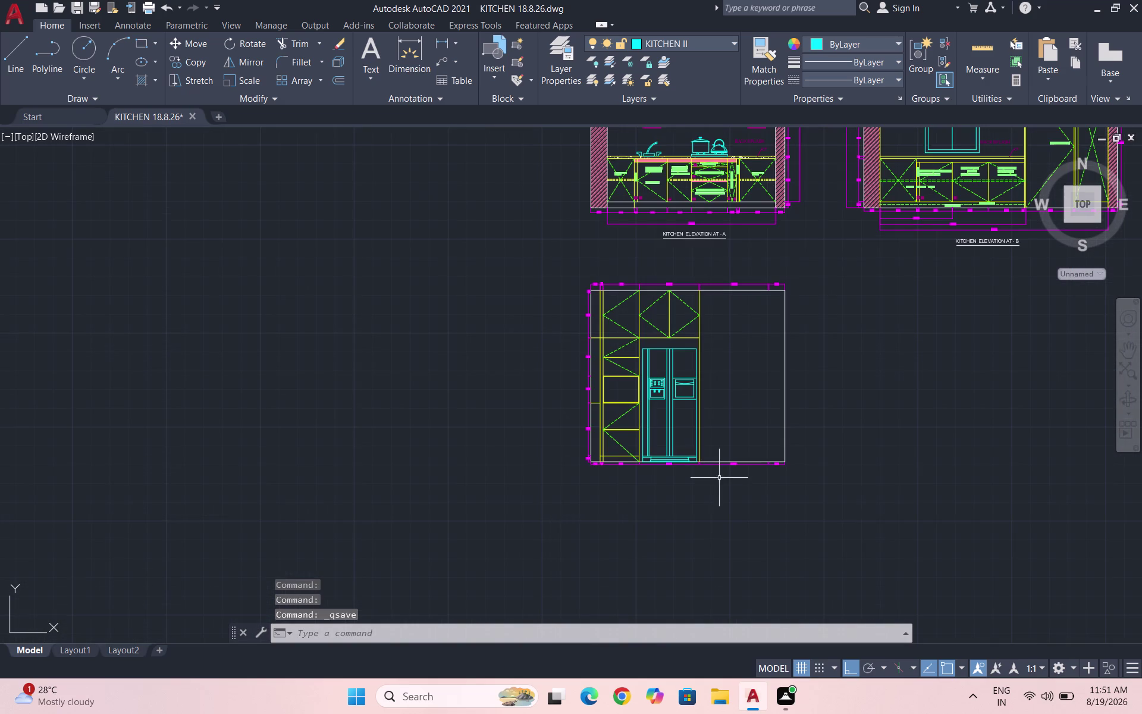
key(ctrl+s)
key(ctrl+s)
key(ctrl+s)
scroll(down, 3)
key(ctrl+s)
key(ctrl+s)
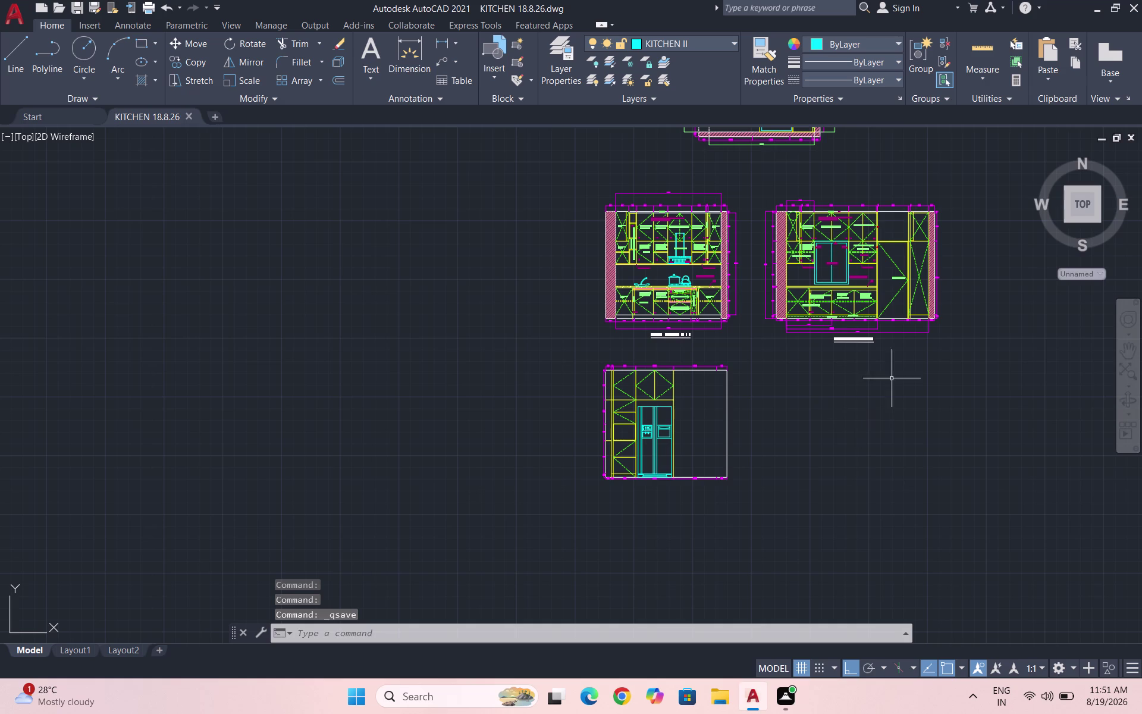